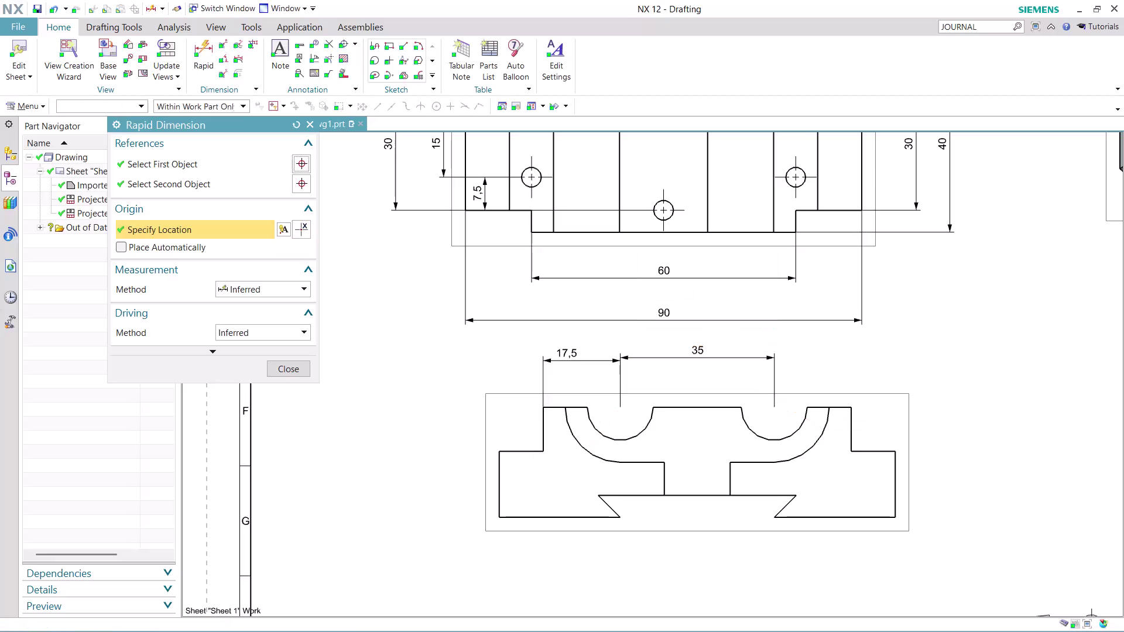
Dimension the front view's right-side width as 17,5, placed above the view.
click(775, 405)
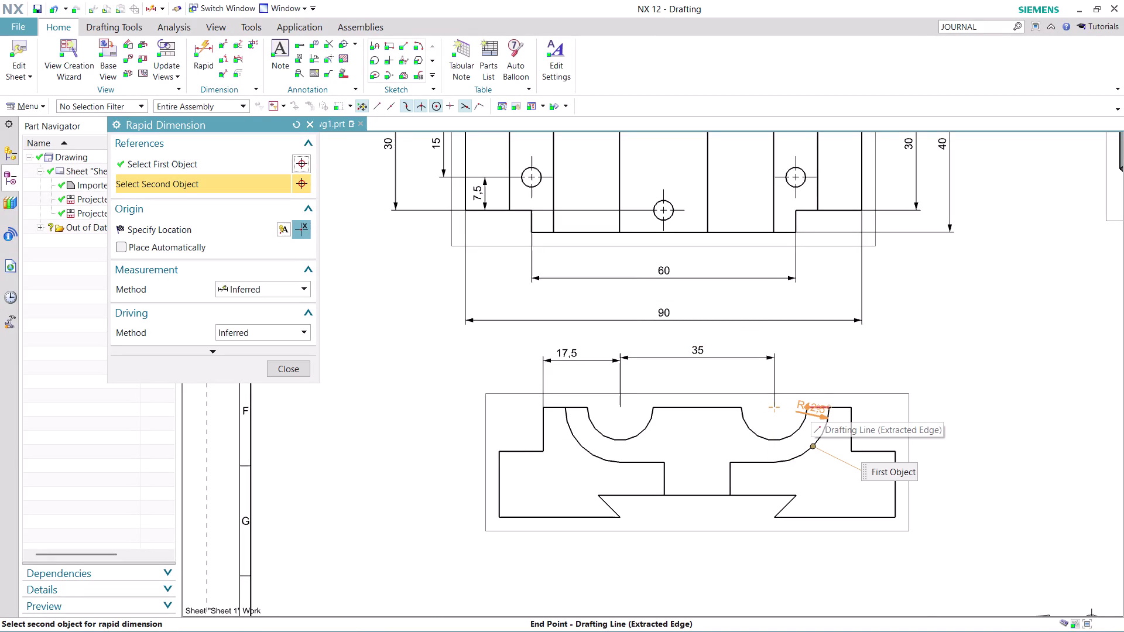
click(852, 406)
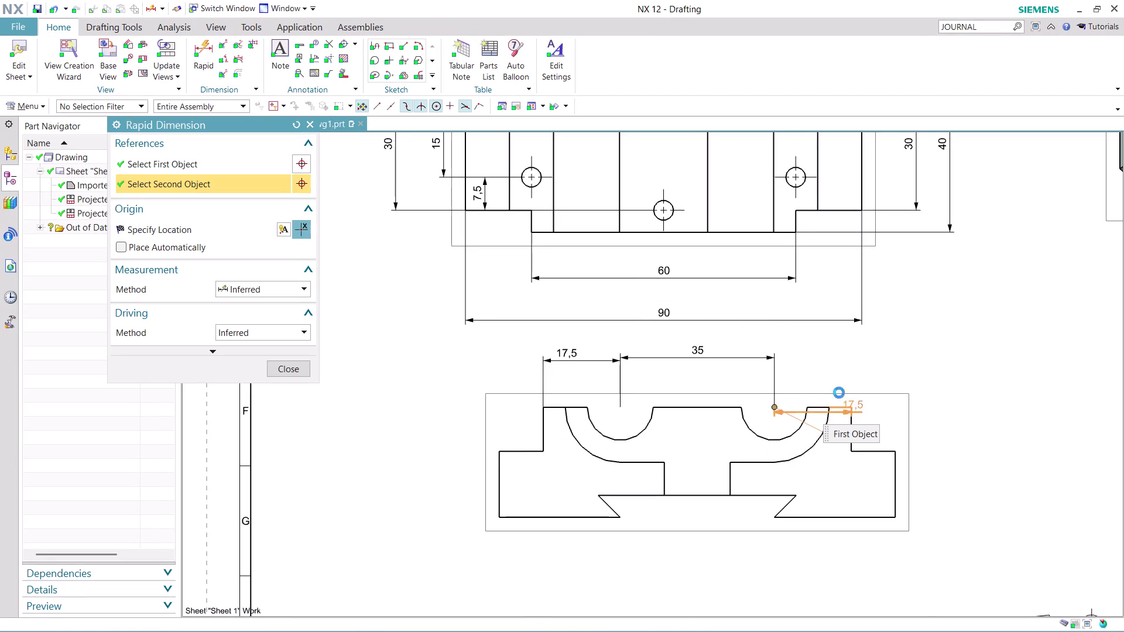
click(821, 362)
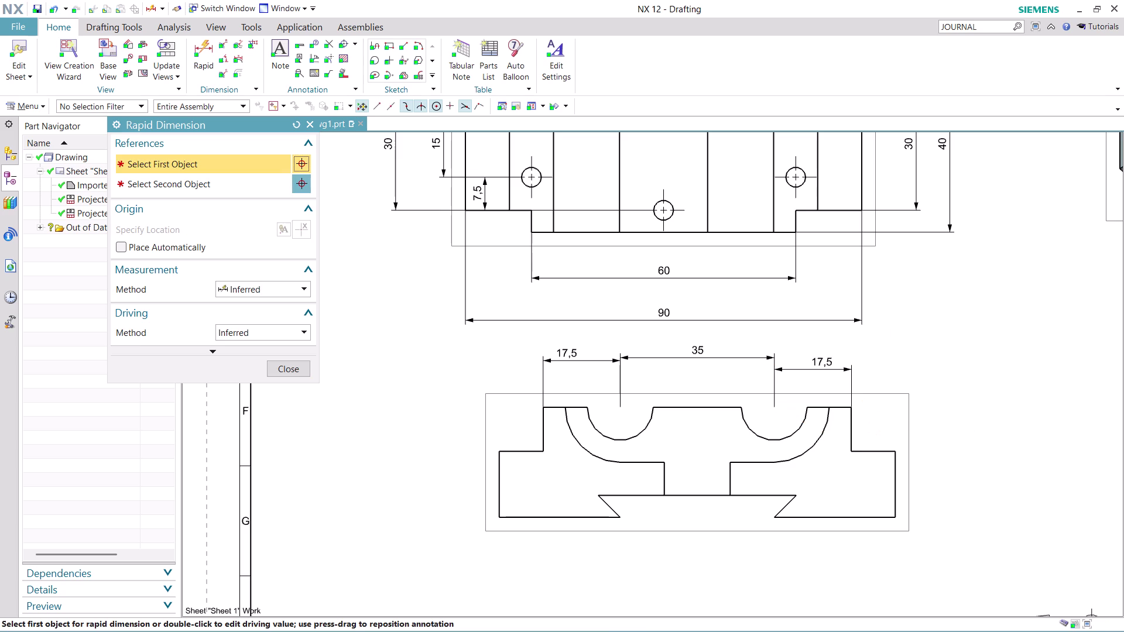
Zoom in and dimension the front view's left step height as 10.
scroll(up, 3)
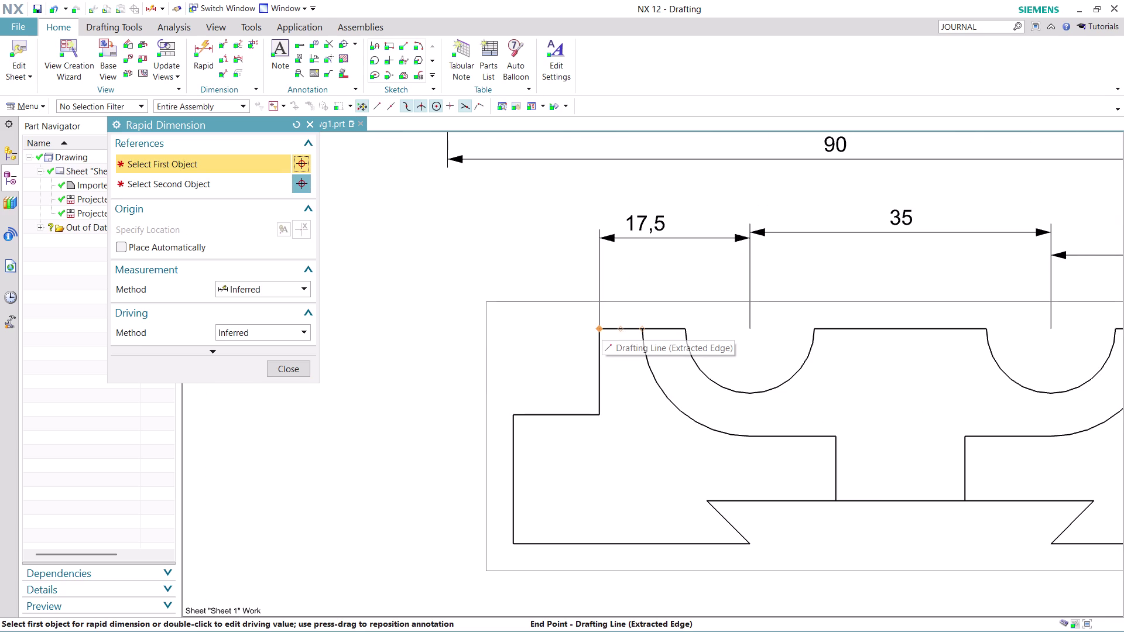
click(602, 329)
click(599, 414)
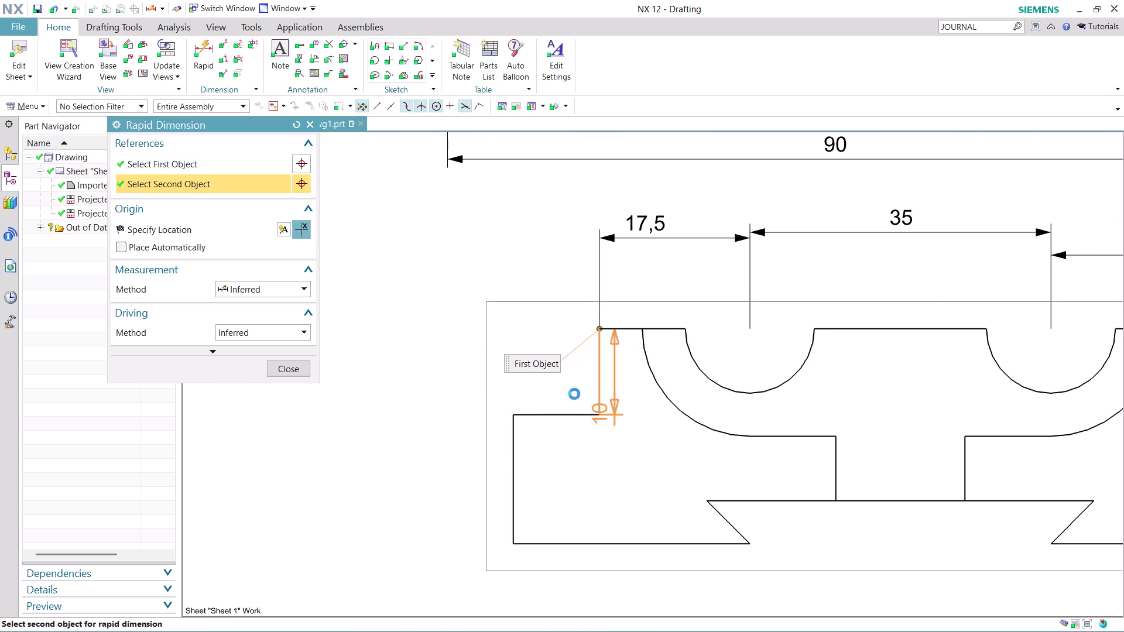
click(419, 370)
scroll(down, 3)
scroll(up, 3)
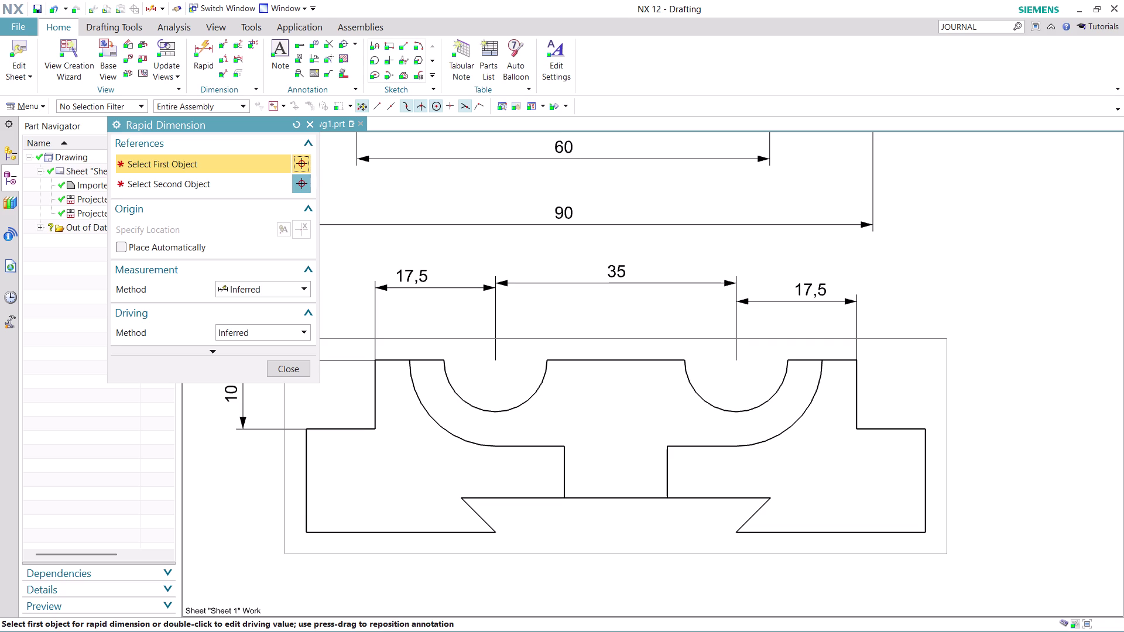
scroll(down, 3)
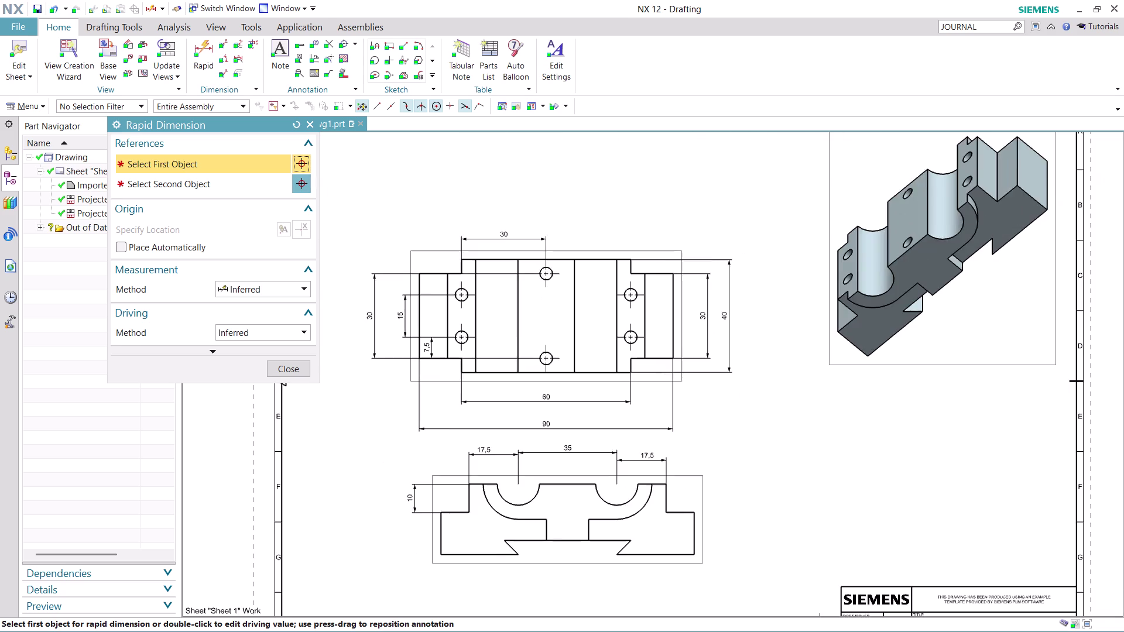
scroll(up, 3)
scroll(up, 3)
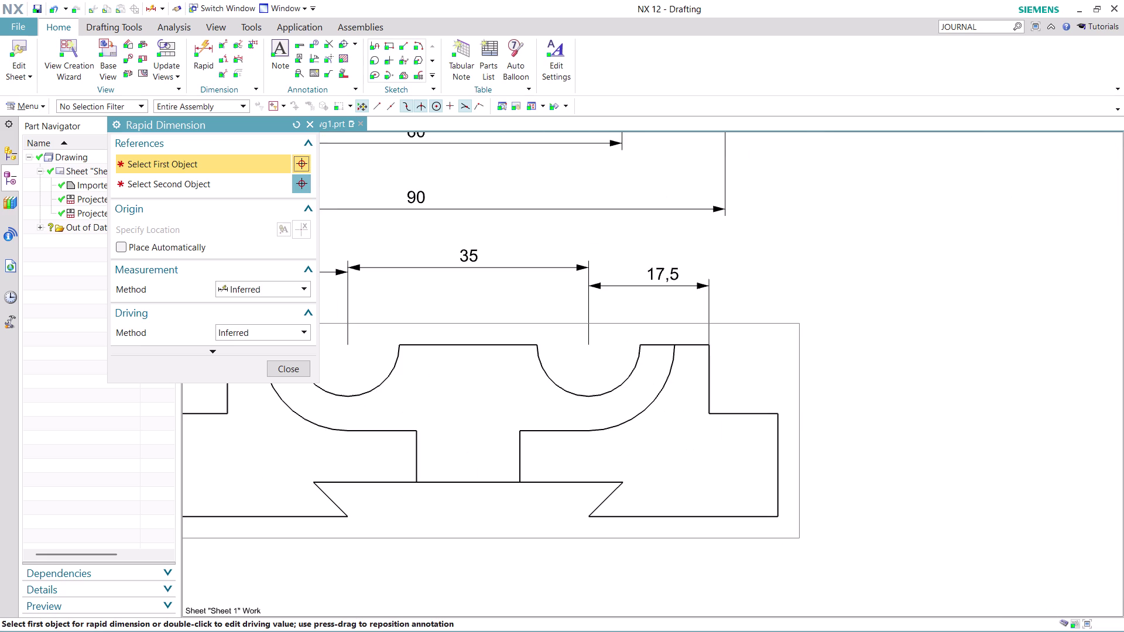
click(779, 410)
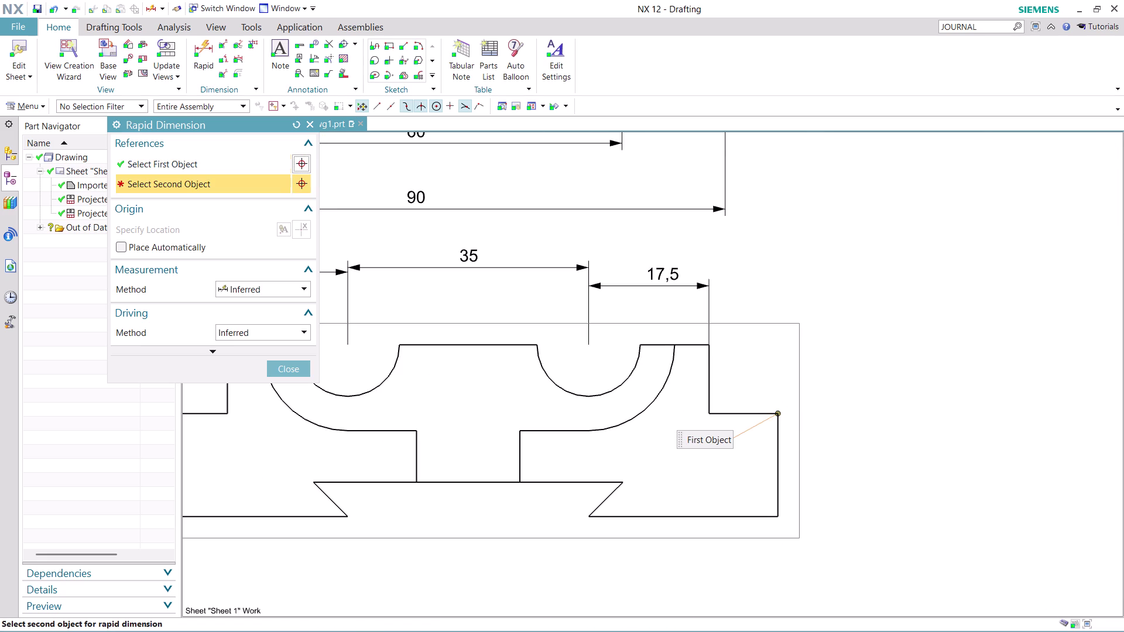
Dimension the front view's right step height as 15.
click(778, 517)
click(852, 455)
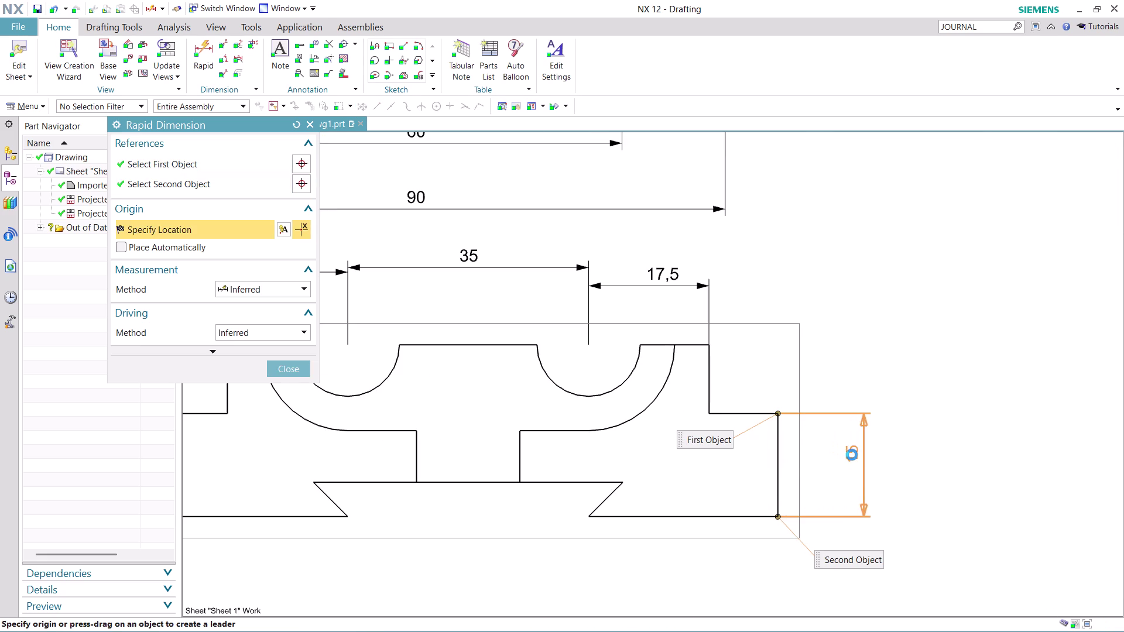
scroll(down, 3)
scroll(up, 3)
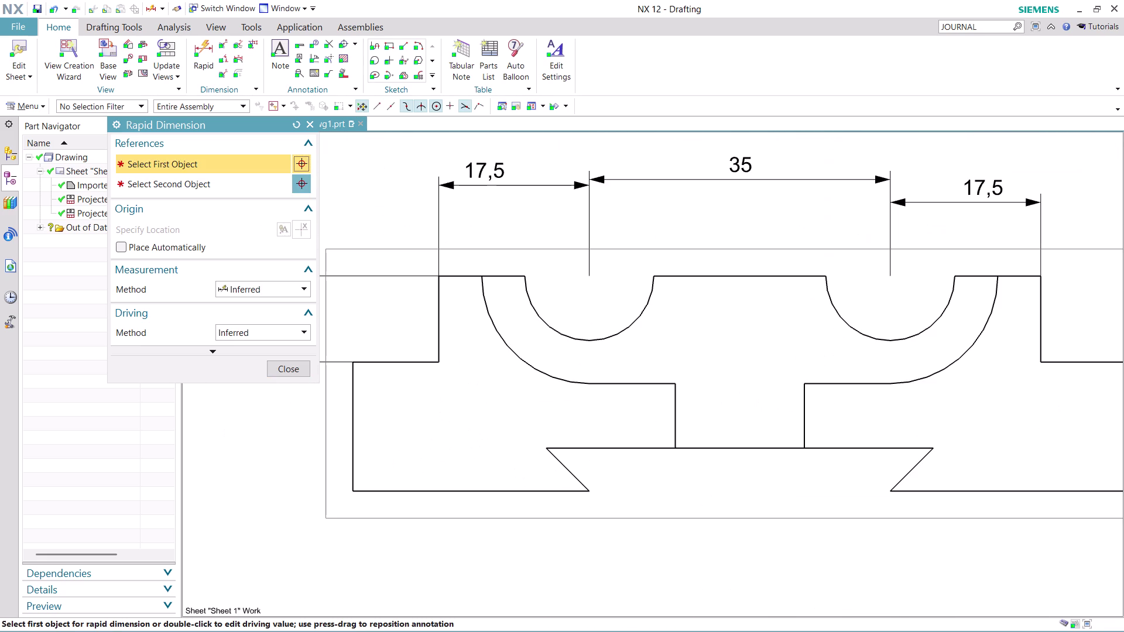
Add two 5 dovetail depth dimensions, one at left and one below, then zoom out.
click(547, 448)
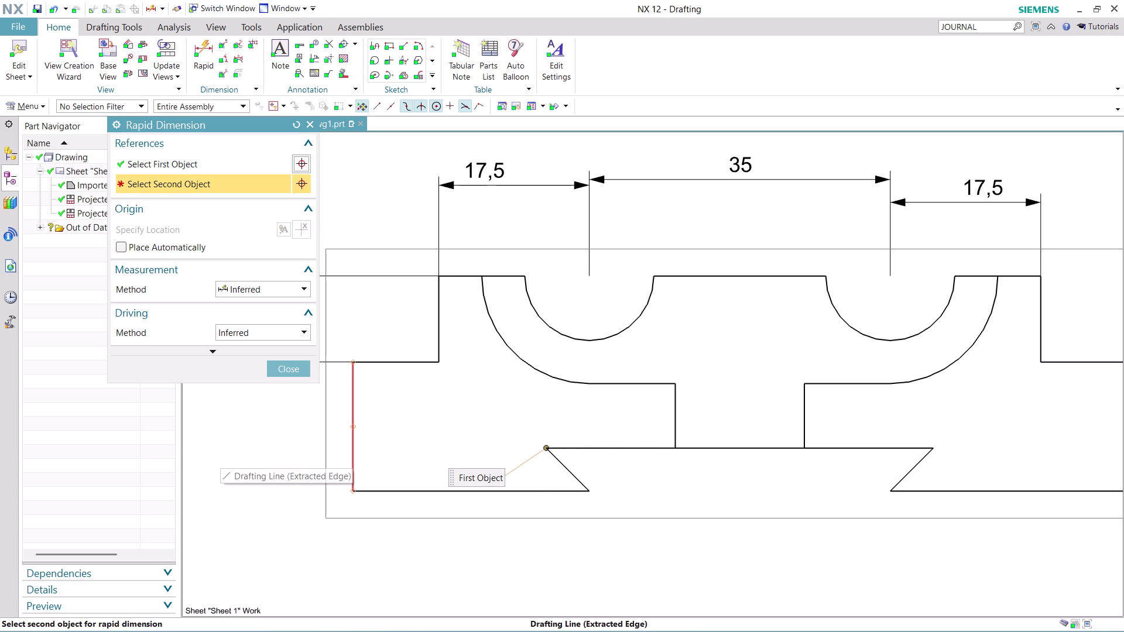
click(352, 488)
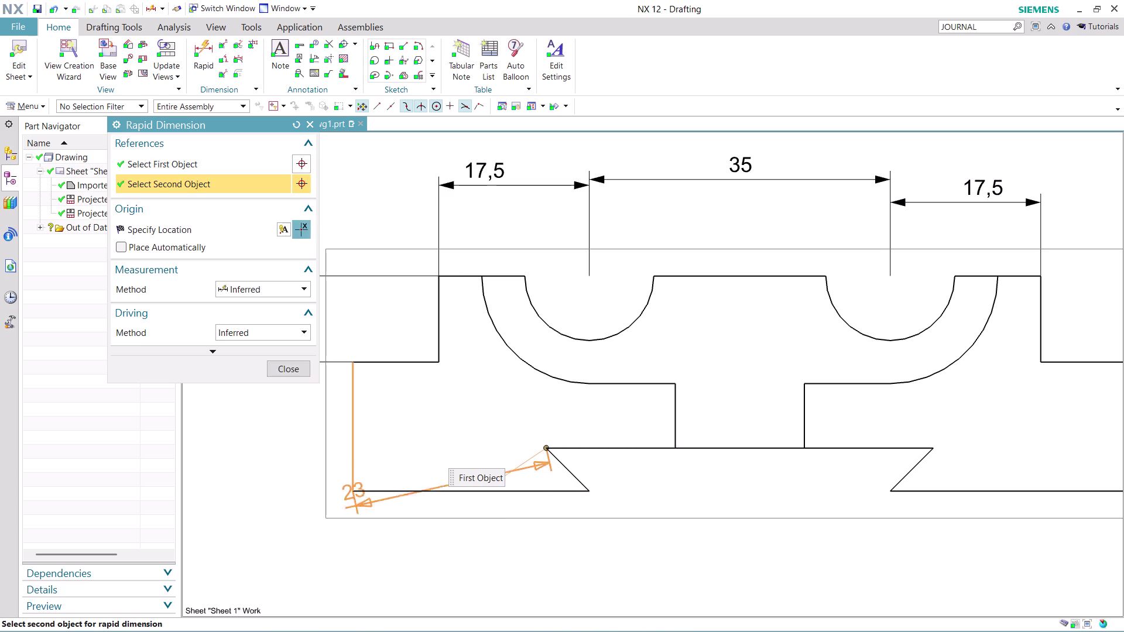
click(260, 474)
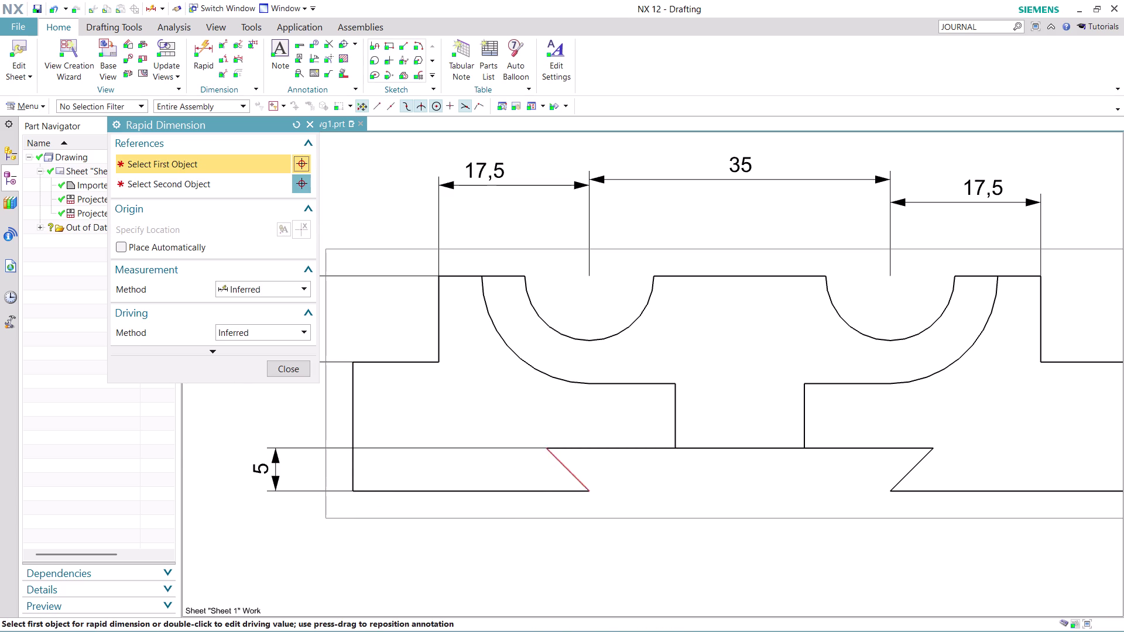
click(547, 450)
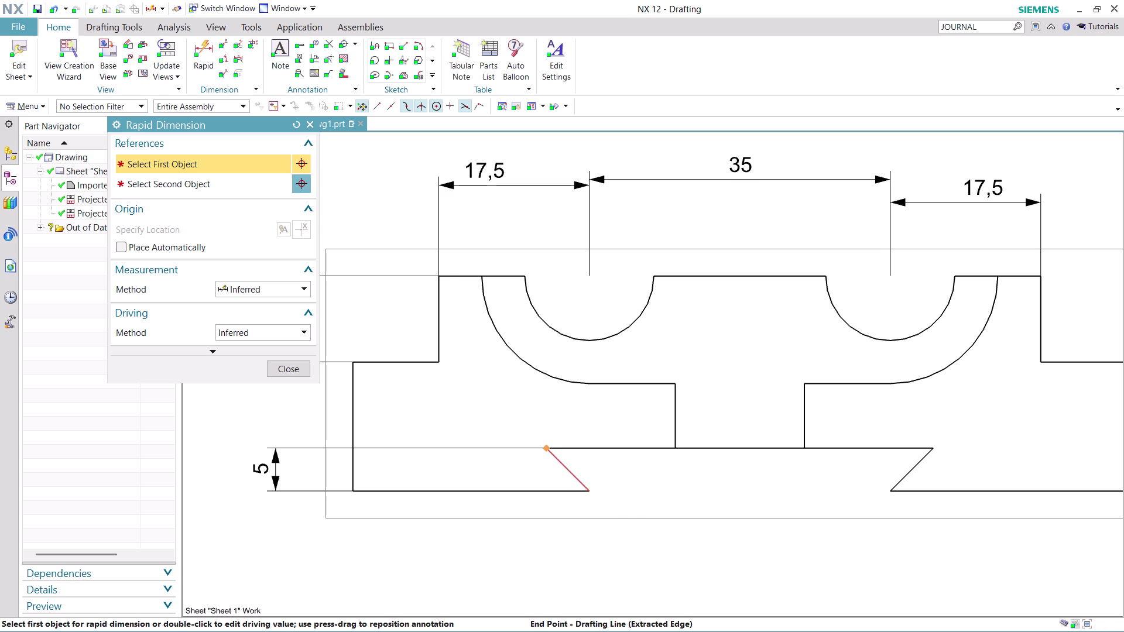
click(622, 465)
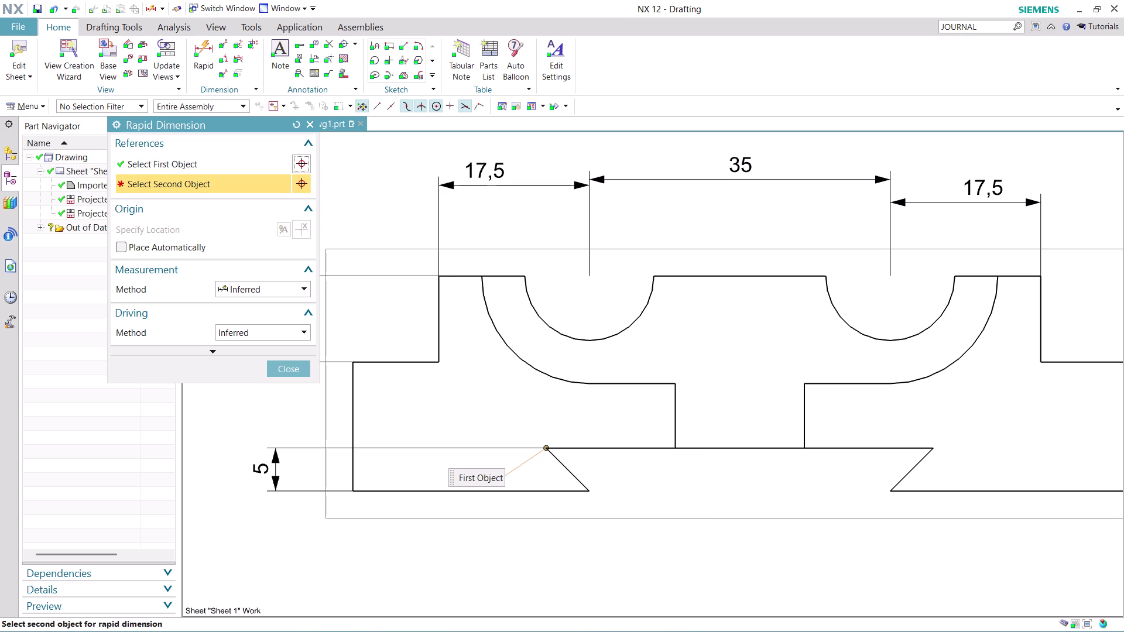
click(592, 494)
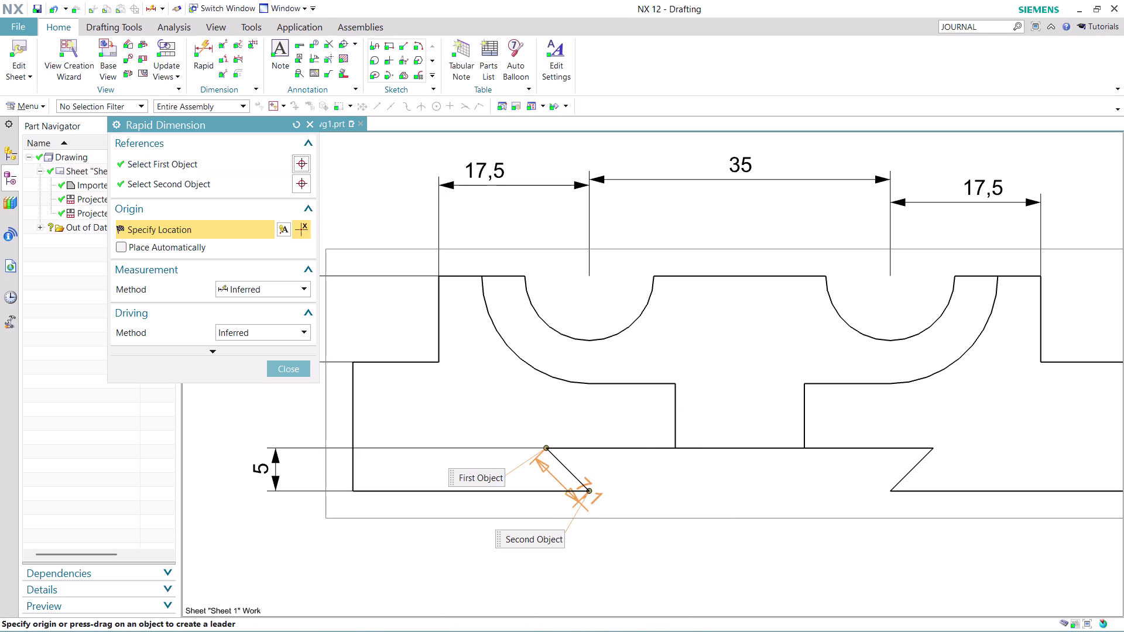
click(619, 563)
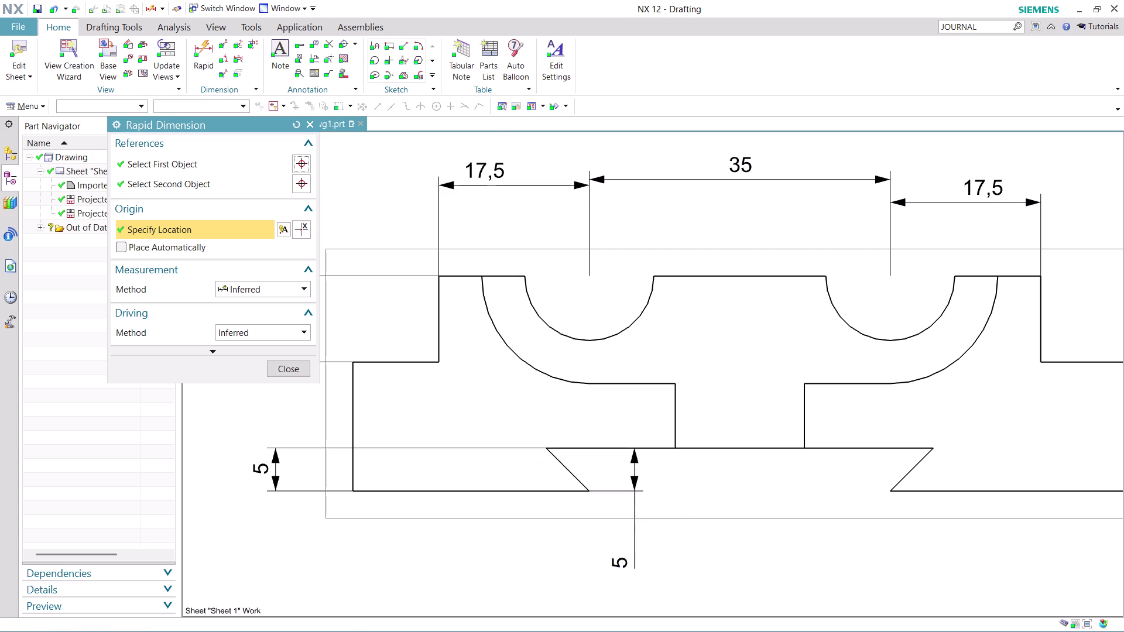
scroll(down, 3)
scroll(down, 3)
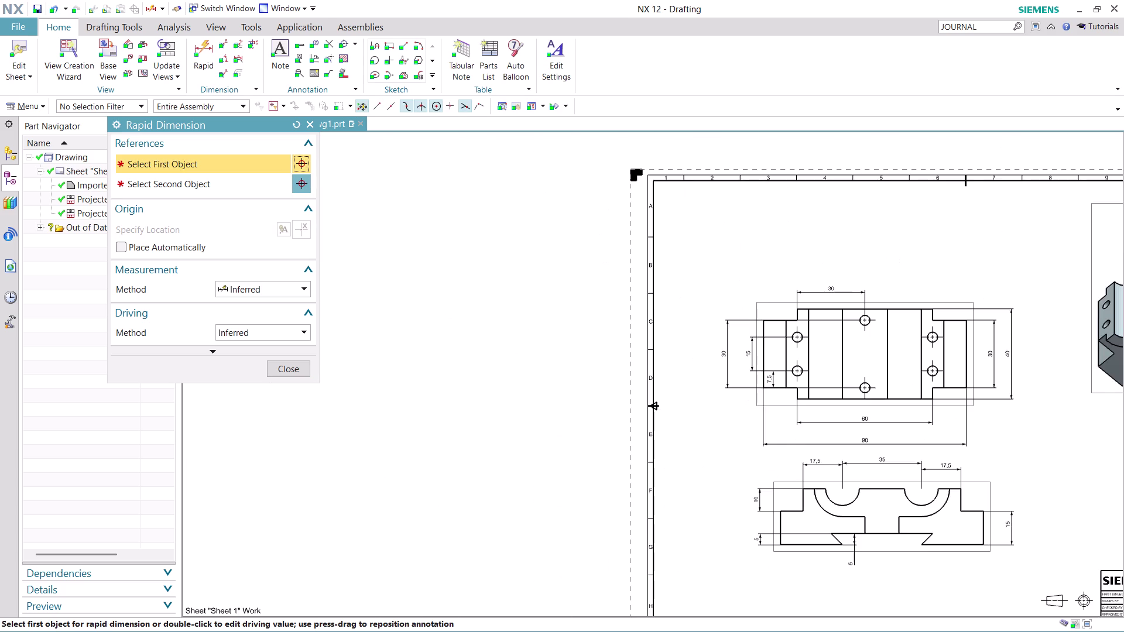
scroll(up, 3)
Close Rapid Dimension and move the front view further below the top view.
click(295, 369)
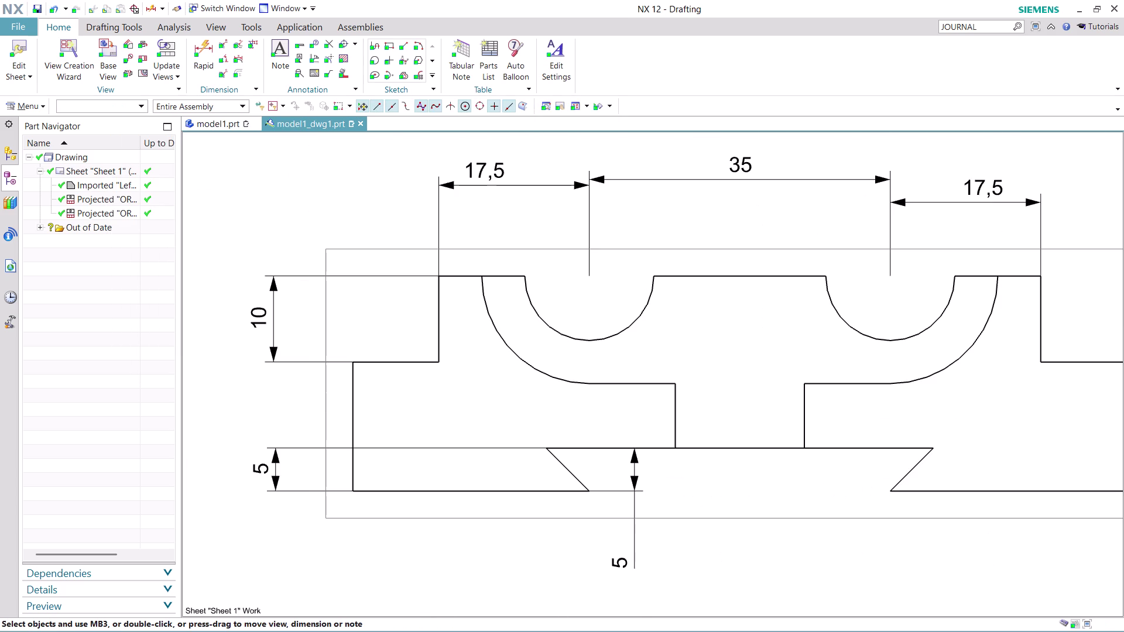
scroll(down, 3)
scroll(up, 3)
scroll(down, 3)
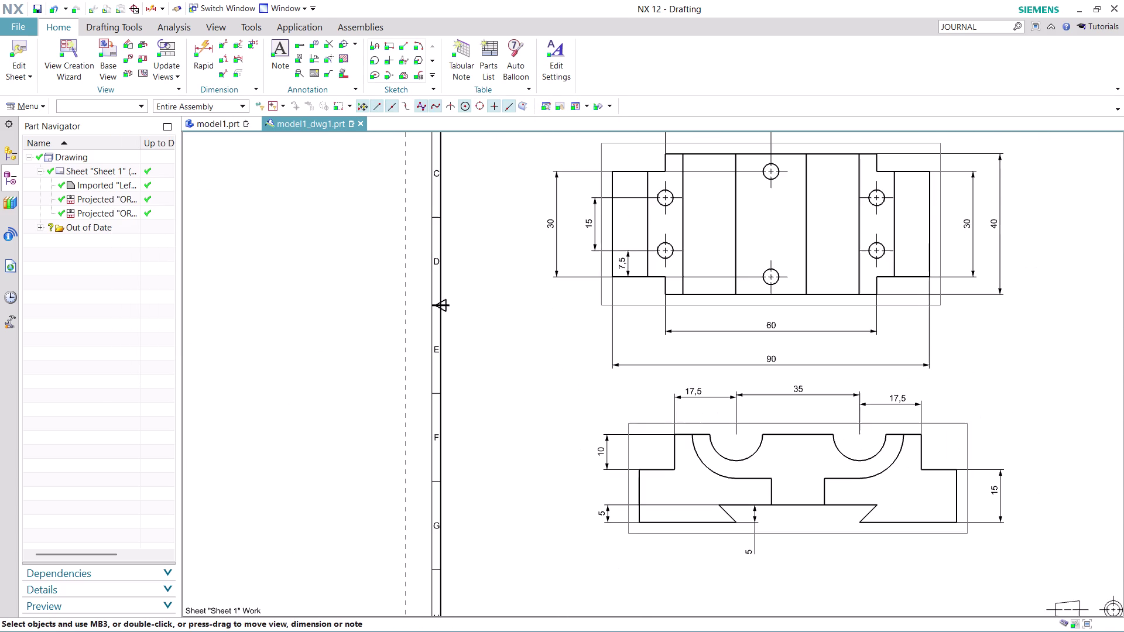
drag(811, 535, 791, 554)
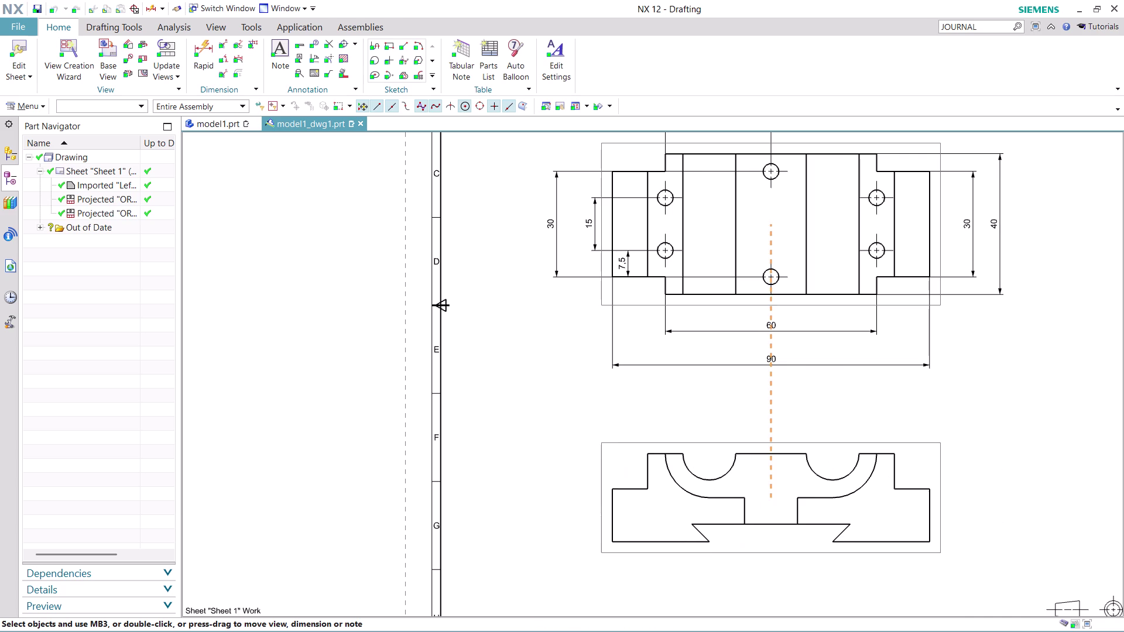
drag(791, 554, 791, 556)
Zoom in on the front view and start a radial dimension.
scroll(up, 3)
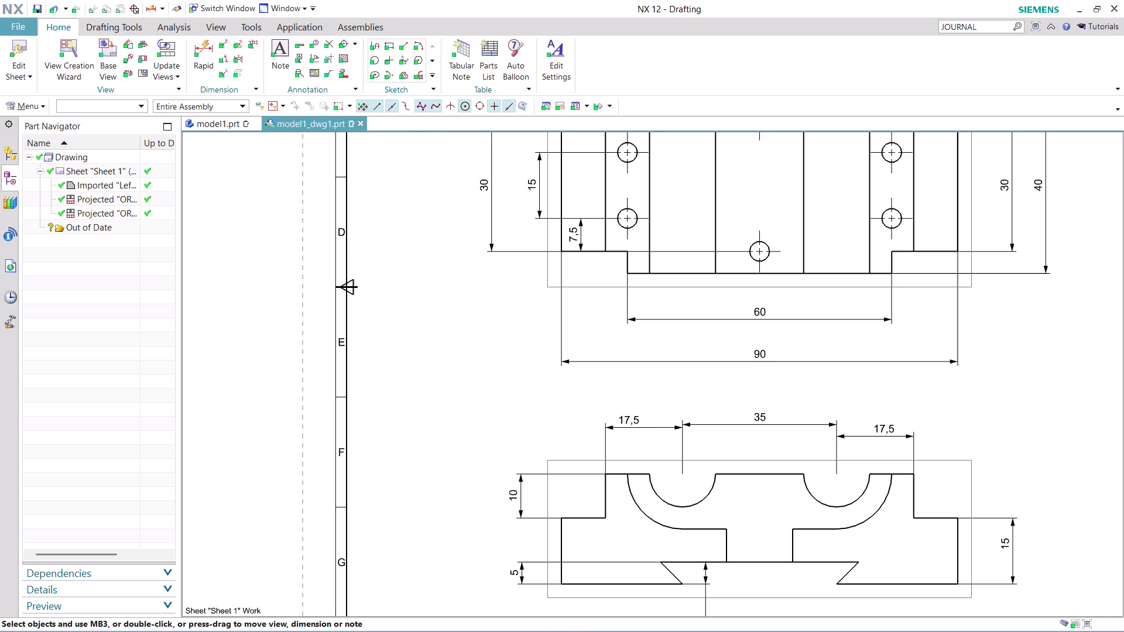
scroll(down, 3)
scroll(down, 3)
scroll(up, 3)
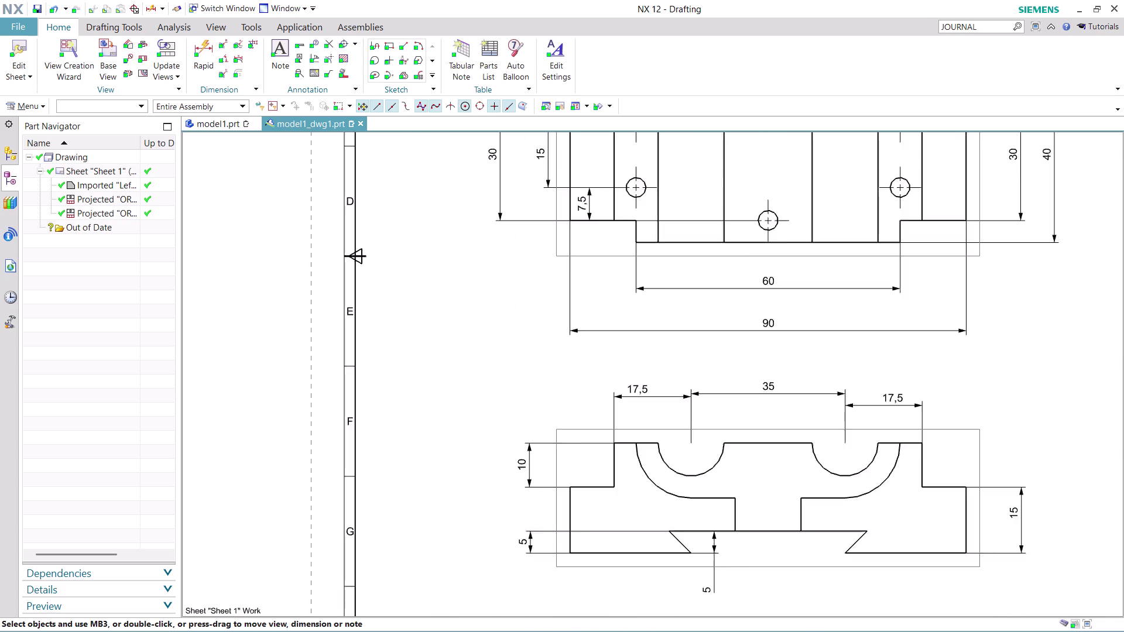
scroll(up, 3)
scroll(up, 3)
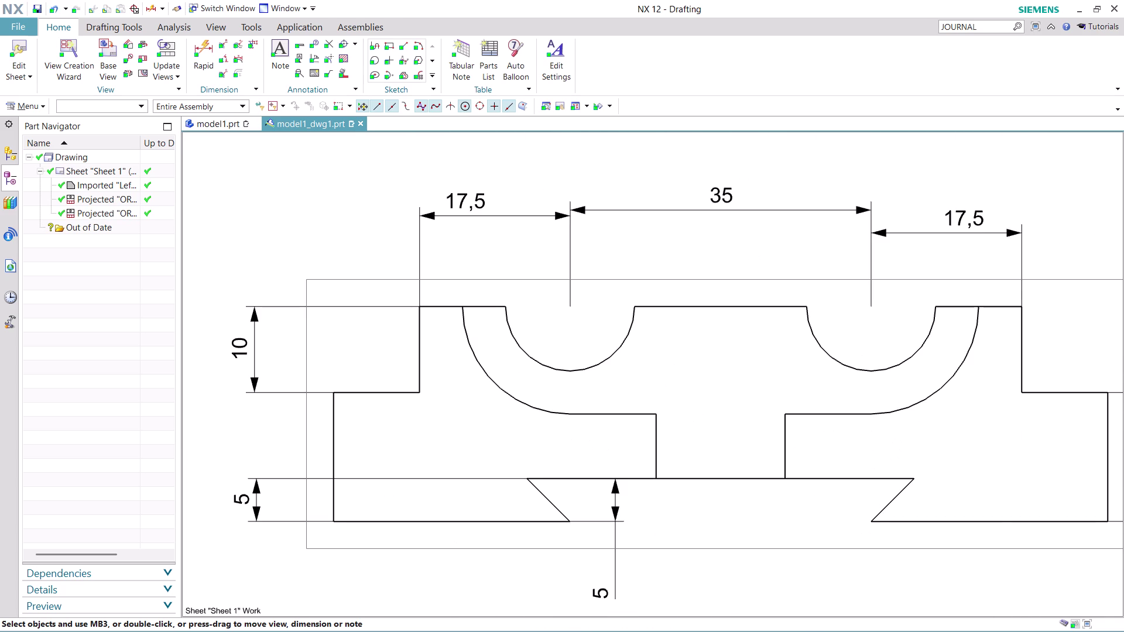
click(226, 48)
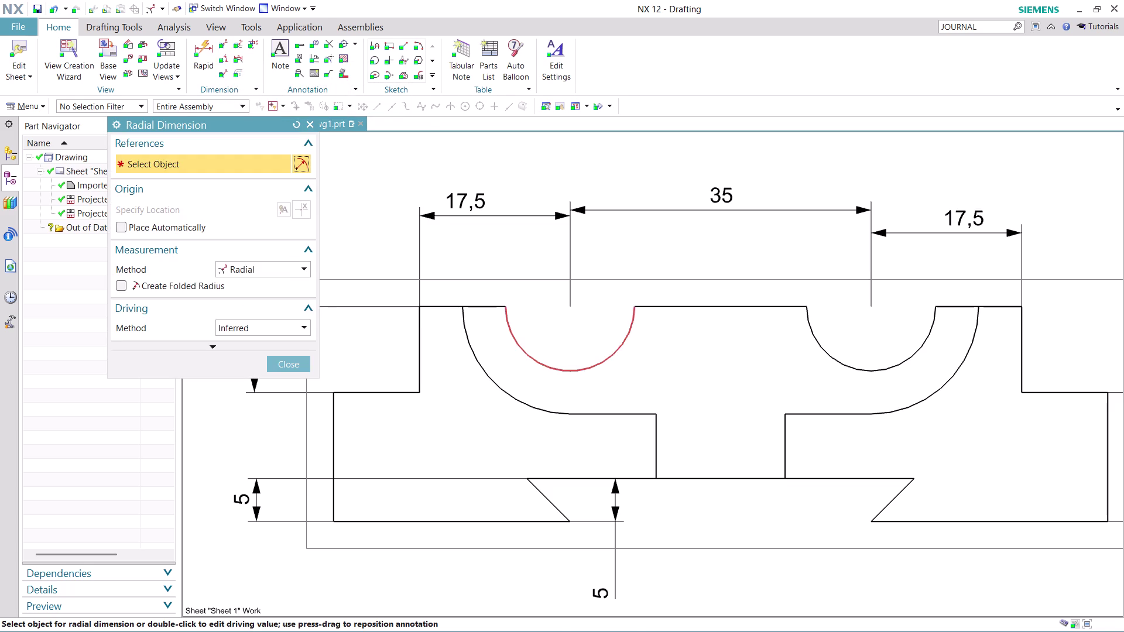
Dimension the front view's larger right arc with an R12,5 radius and close the dialog.
click(563, 370)
click(456, 426)
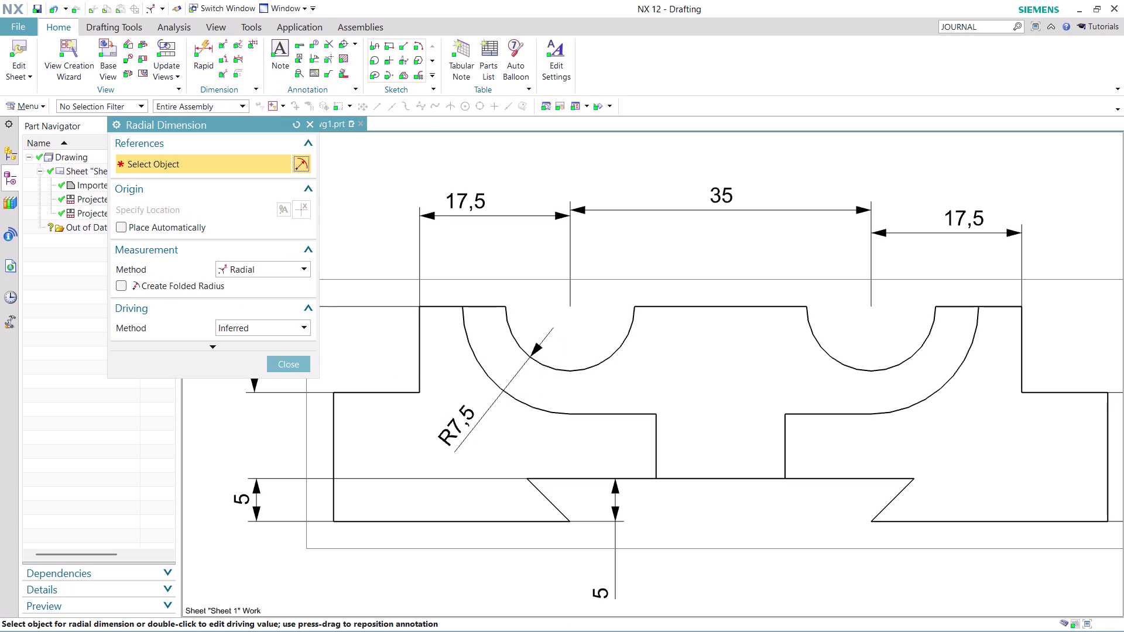
click(948, 386)
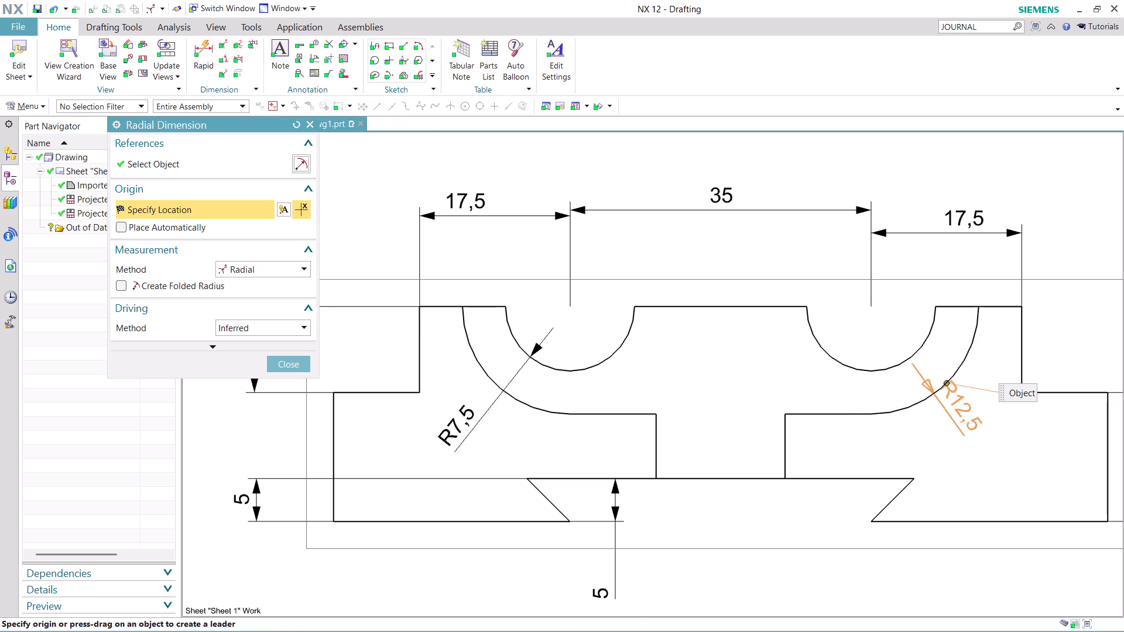
click(1012, 433)
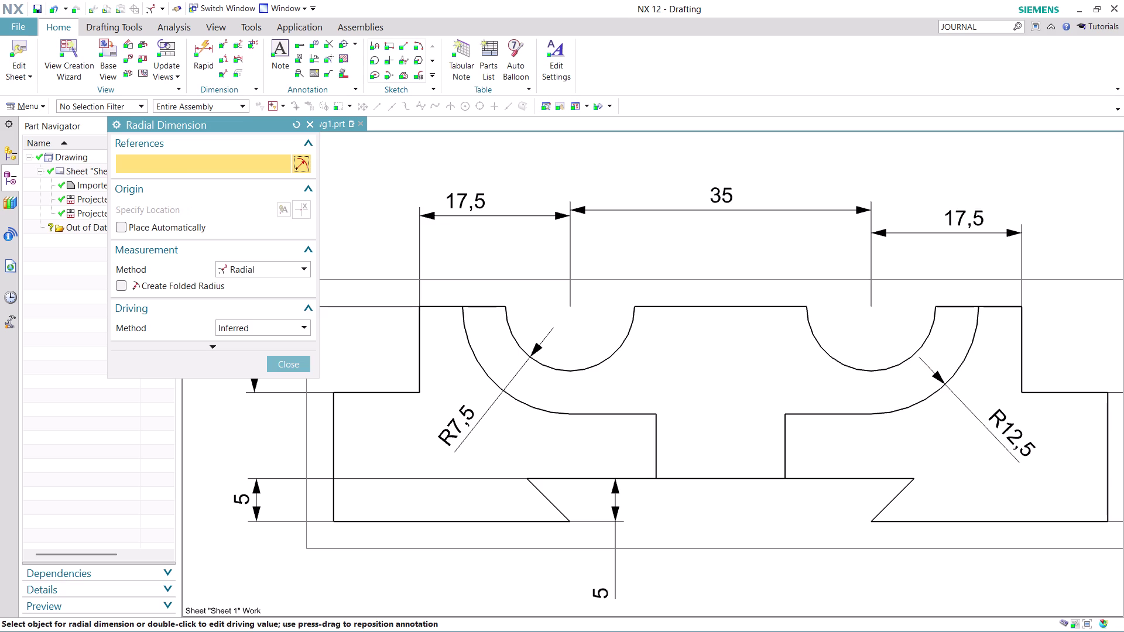
scroll(down, 3)
scroll(up, 3)
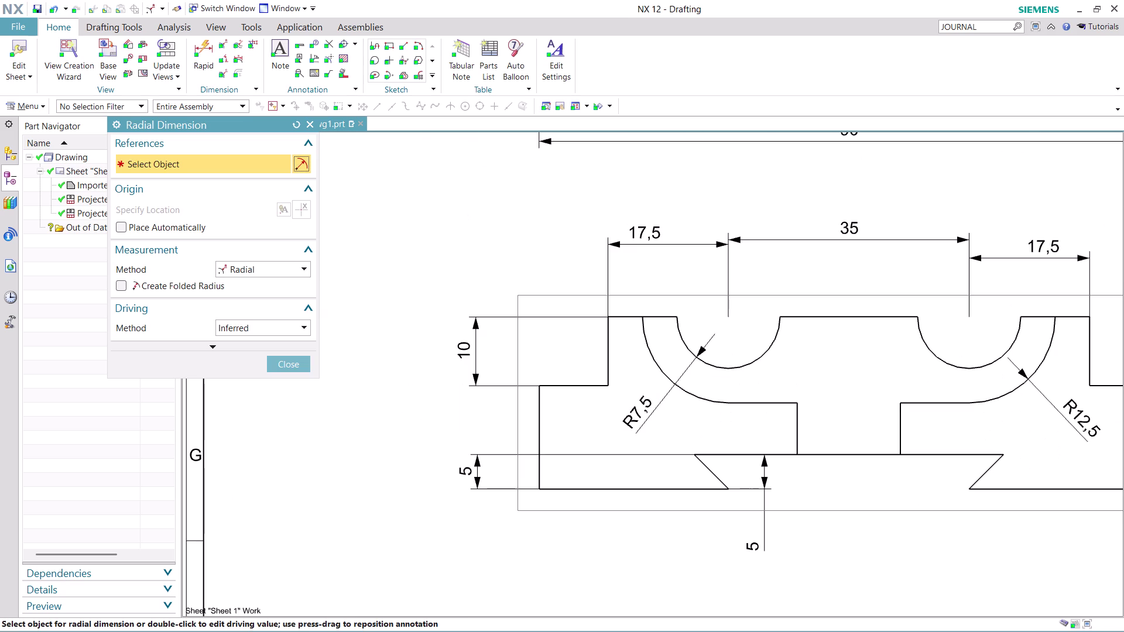
click(288, 360)
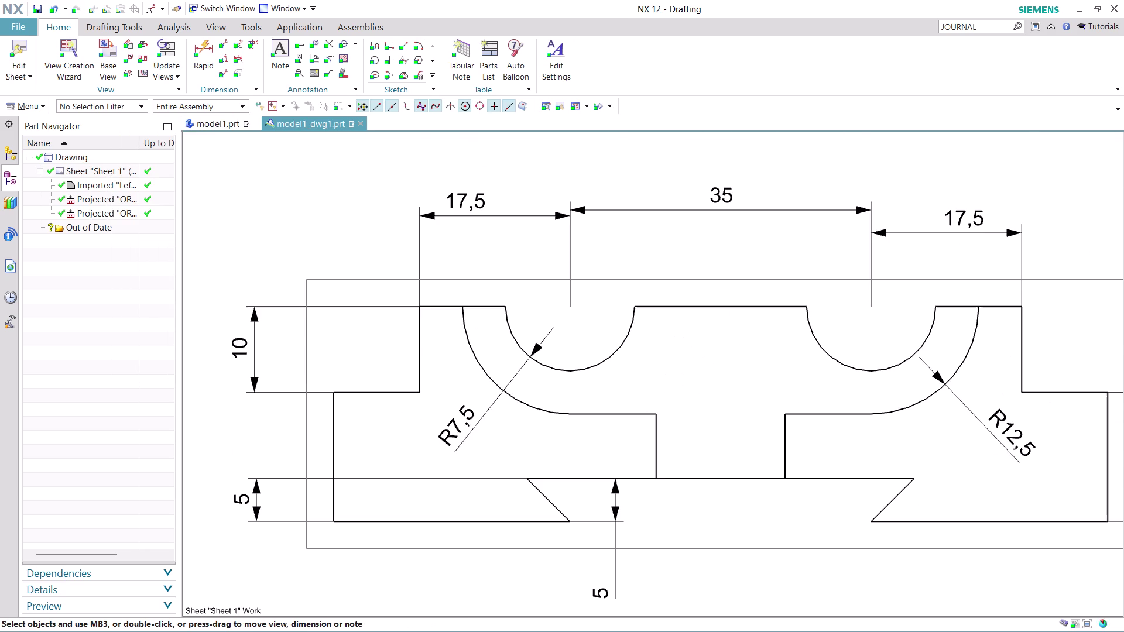
Adjust the zoom and start Rapid Dimension for linear dimensions.
scroll(down, 3)
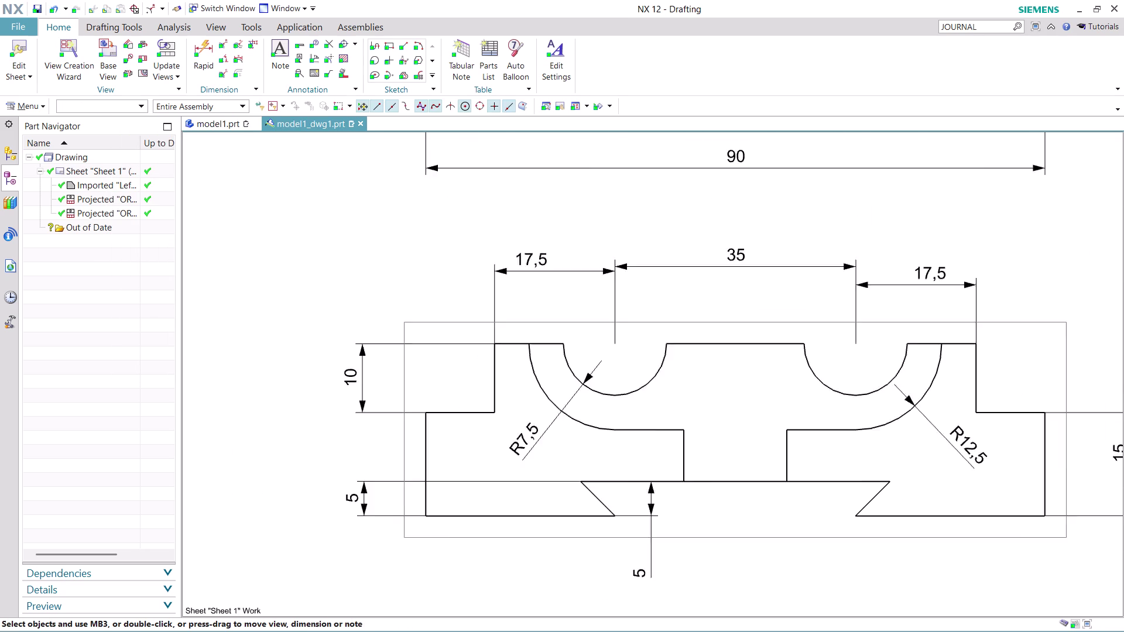
scroll(down, 3)
scroll(up, 3)
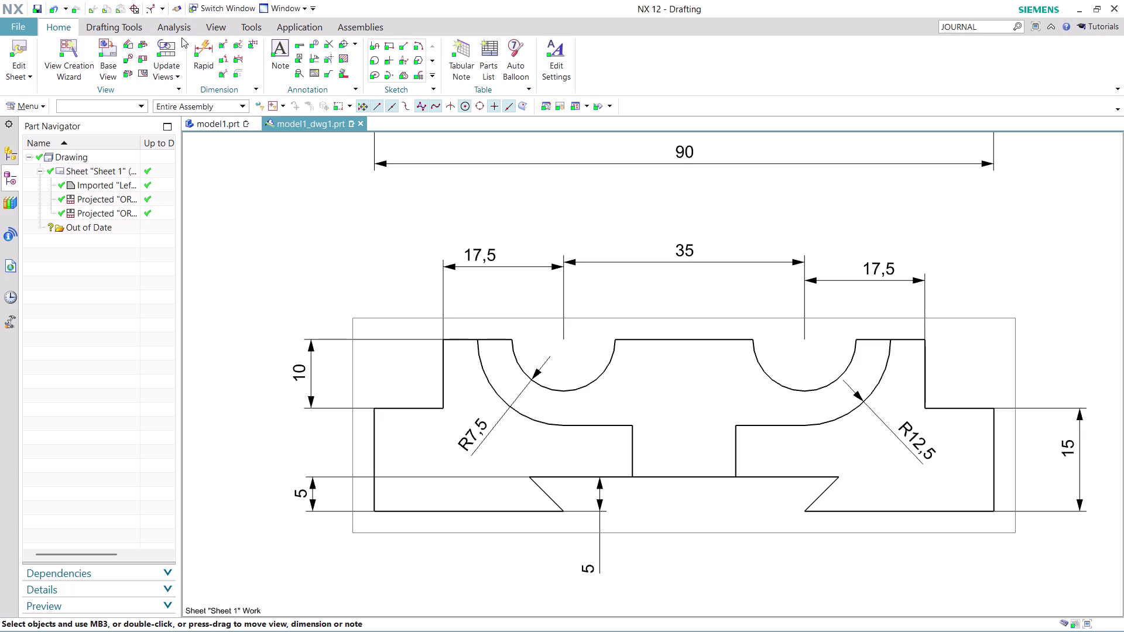
click(193, 44)
Add a 45 dimension between the two notch top corners, below the view.
scroll(up, 3)
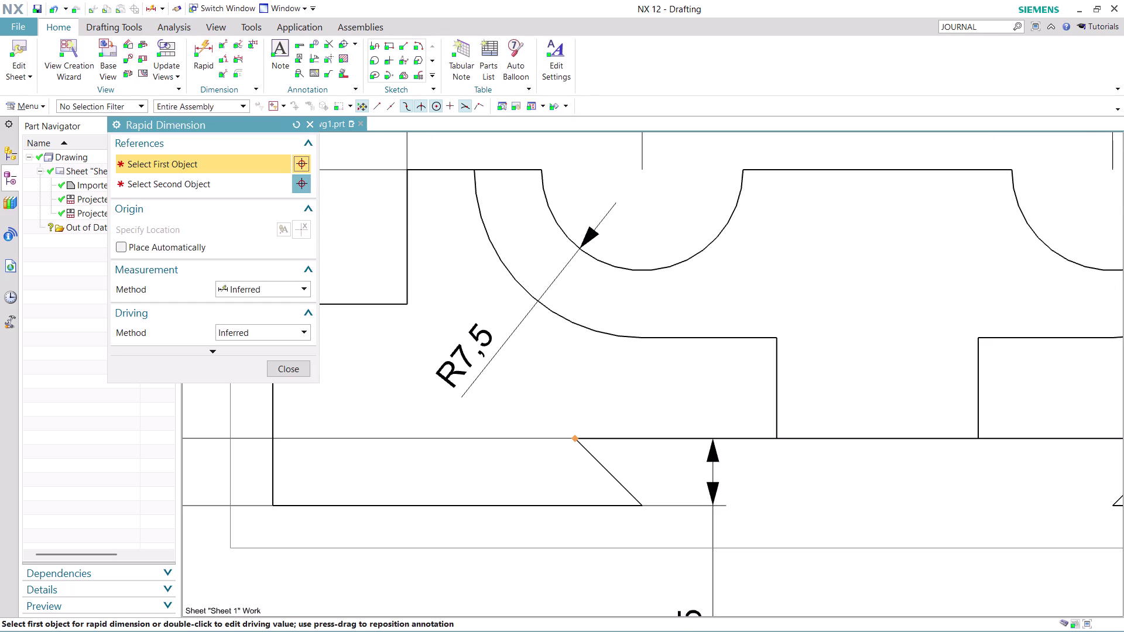
click(575, 437)
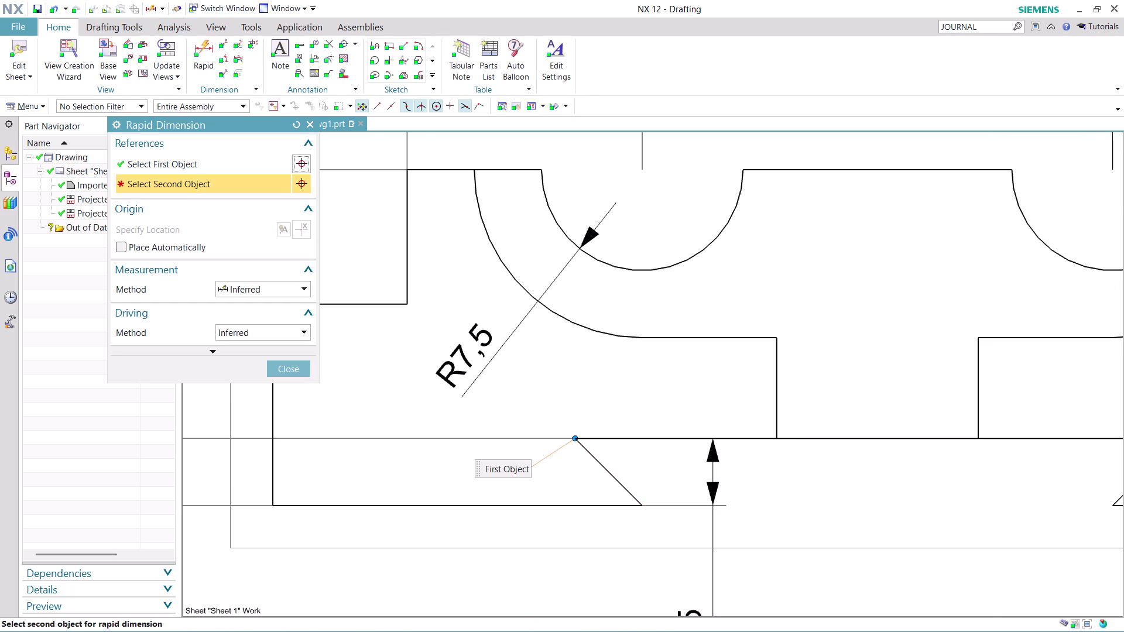
scroll(down, 3)
scroll(up, 3)
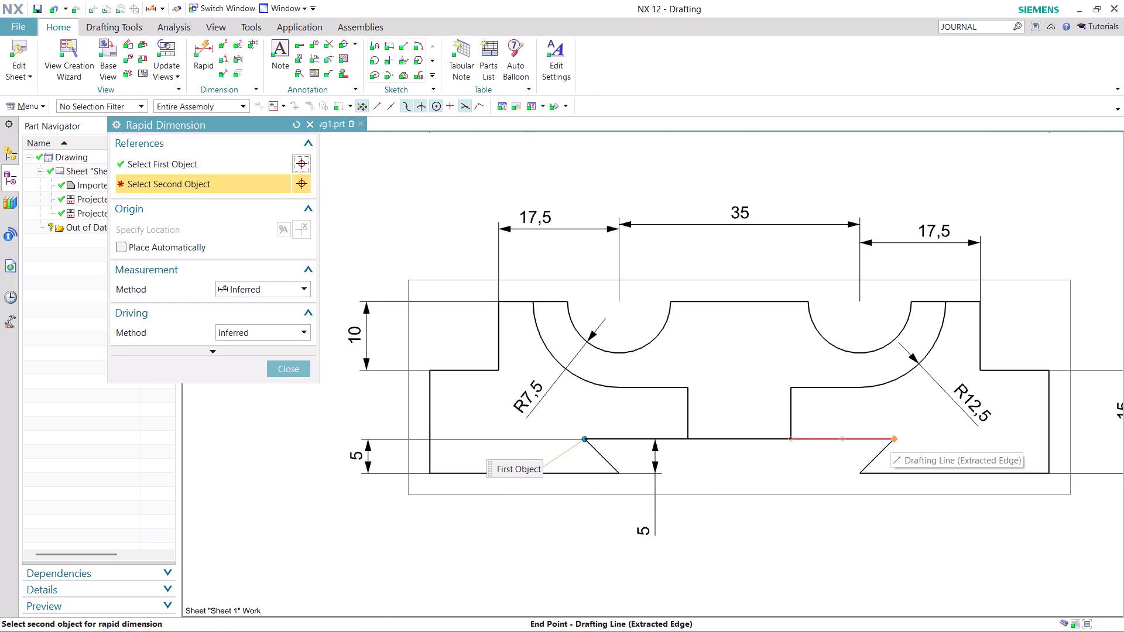
click(895, 441)
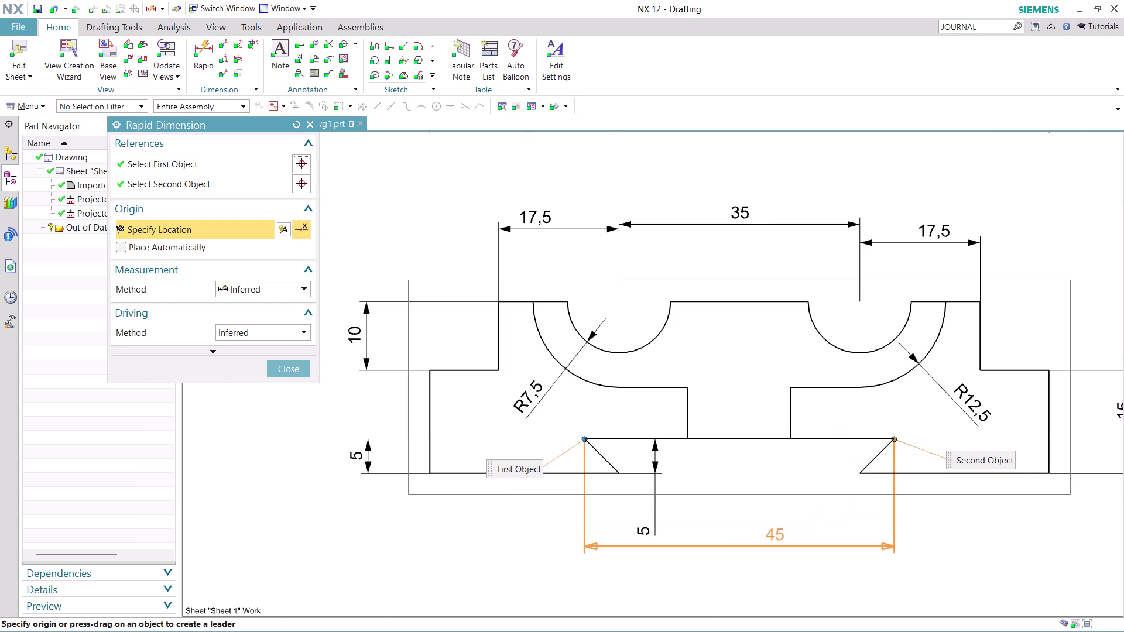
click(729, 544)
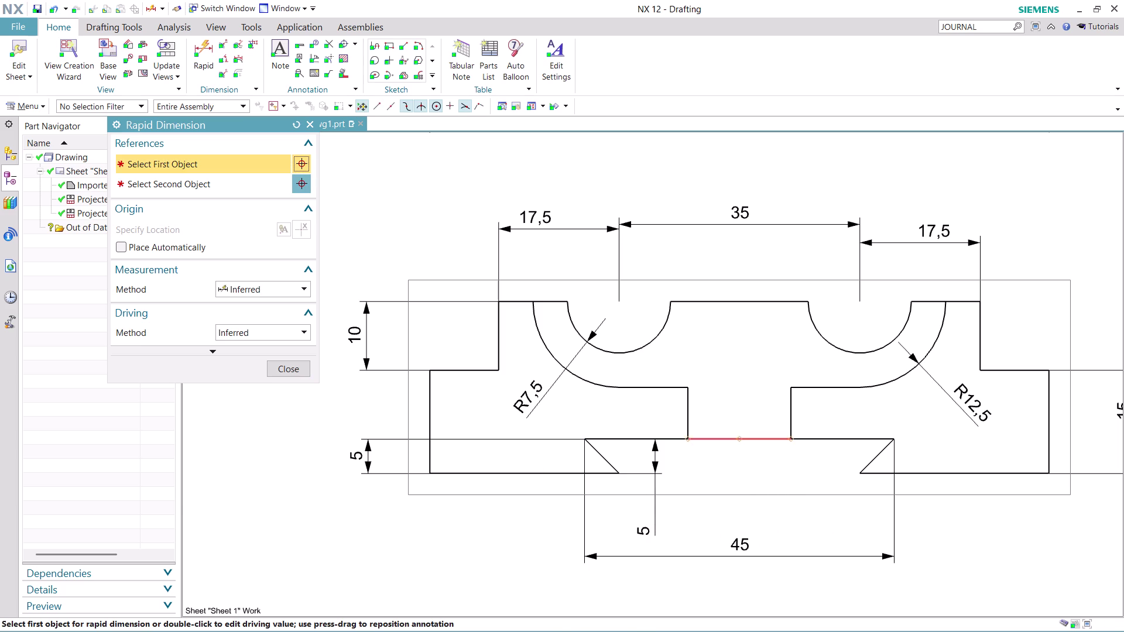
Add a 15 dimension between the dovetail slots' inner edges.
scroll(up, 3)
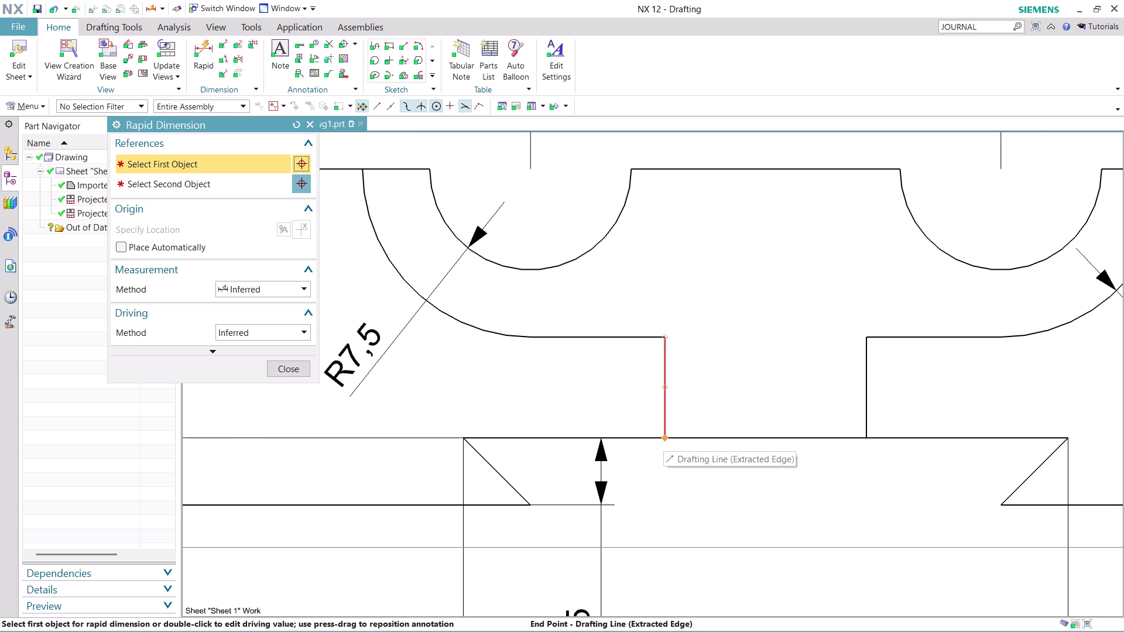
click(665, 437)
click(866, 439)
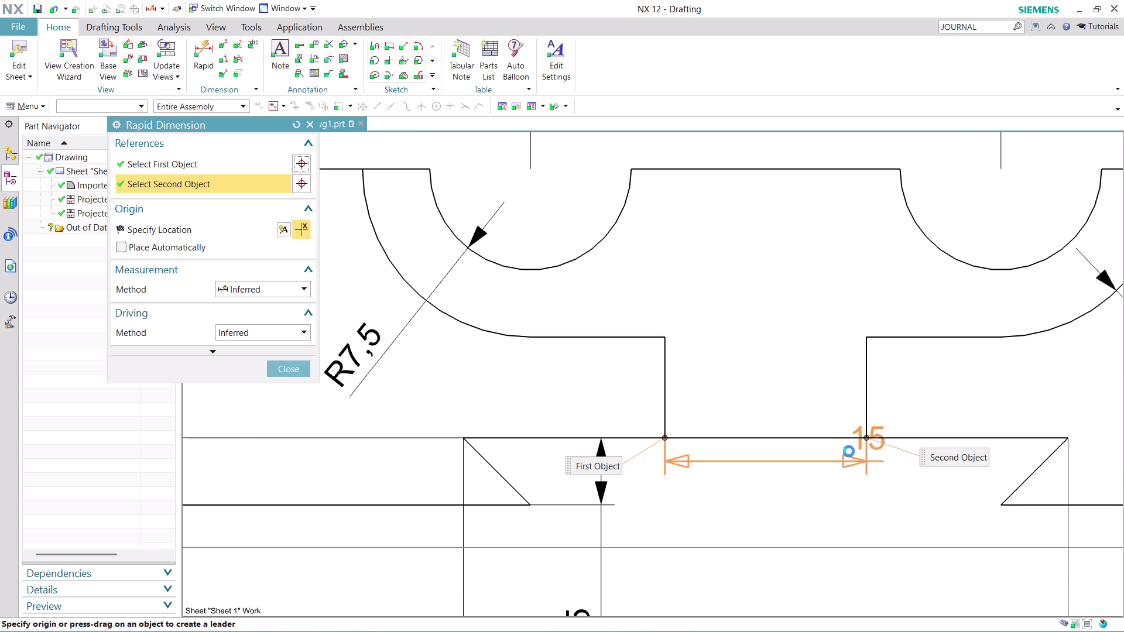
click(779, 478)
scroll(down, 3)
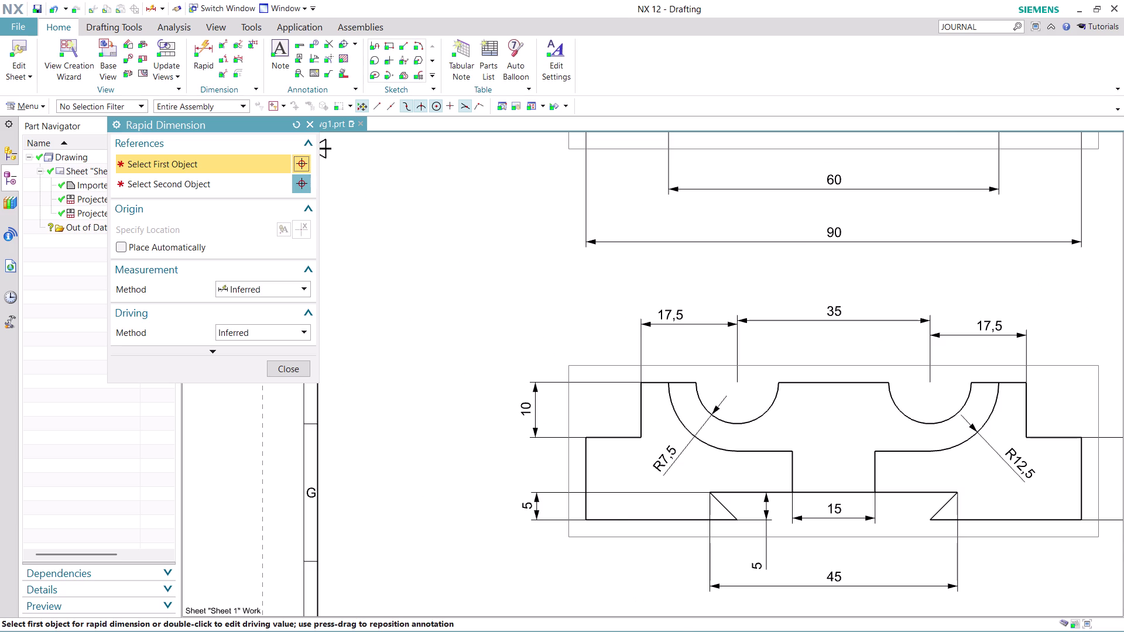
scroll(up, 3)
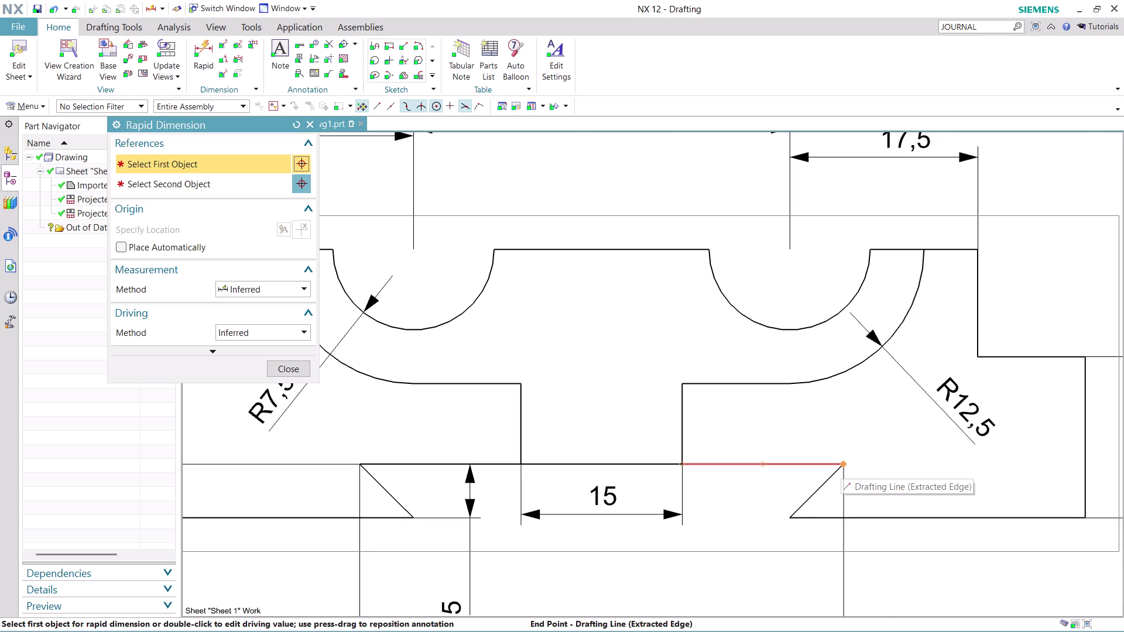
Add a 22,5 dimension at the bottom right, choosing endpoints with QuickPick.
click(844, 465)
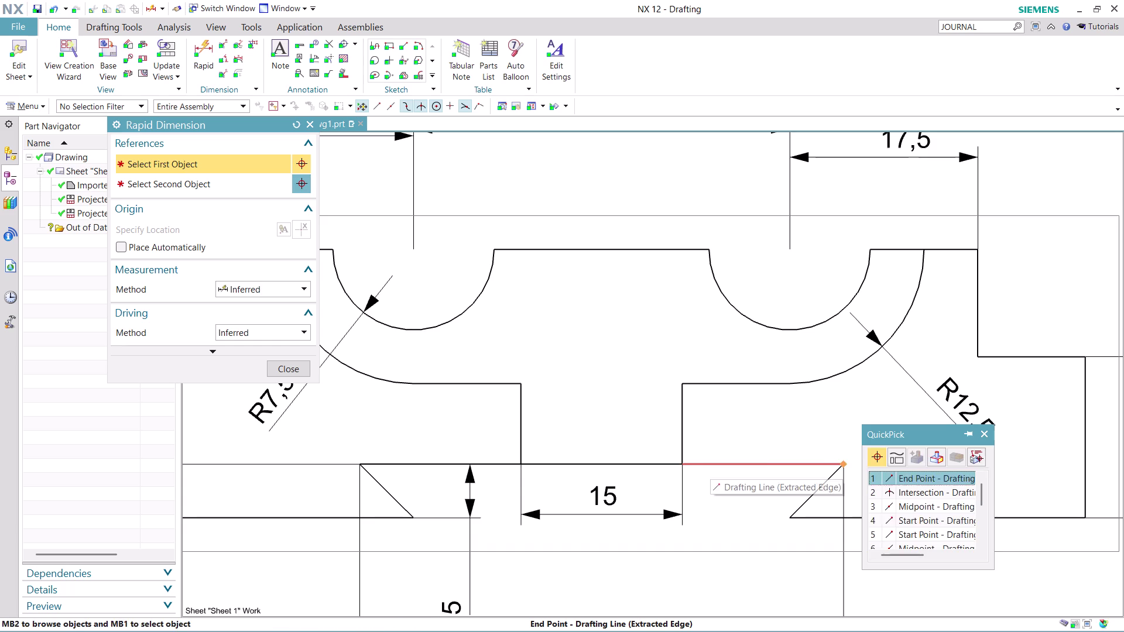
click(923, 475)
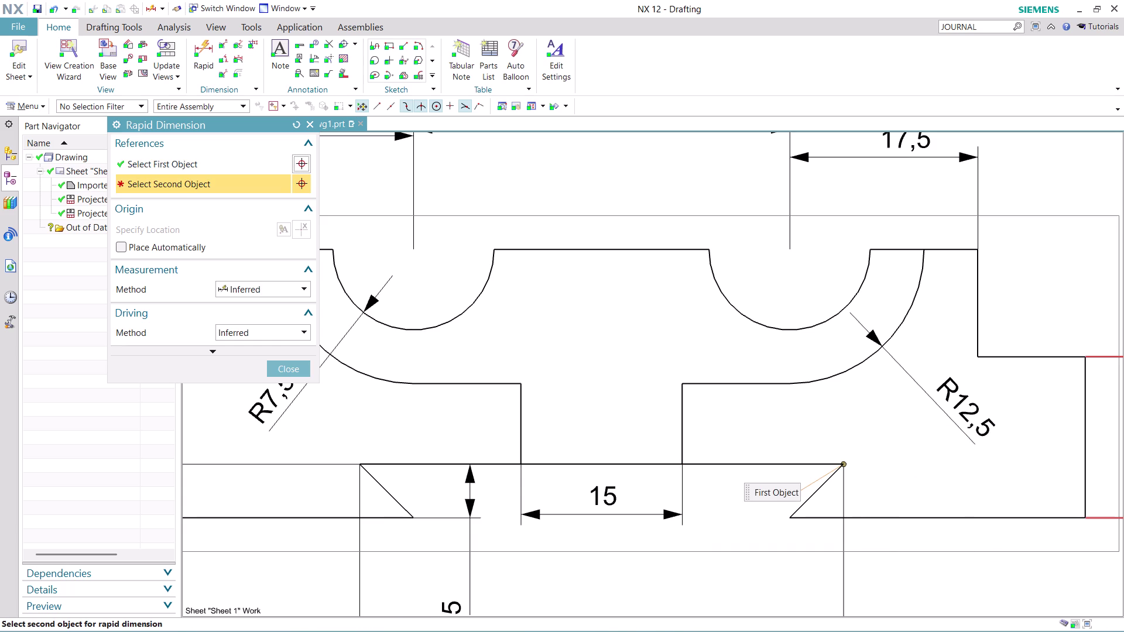
click(1089, 518)
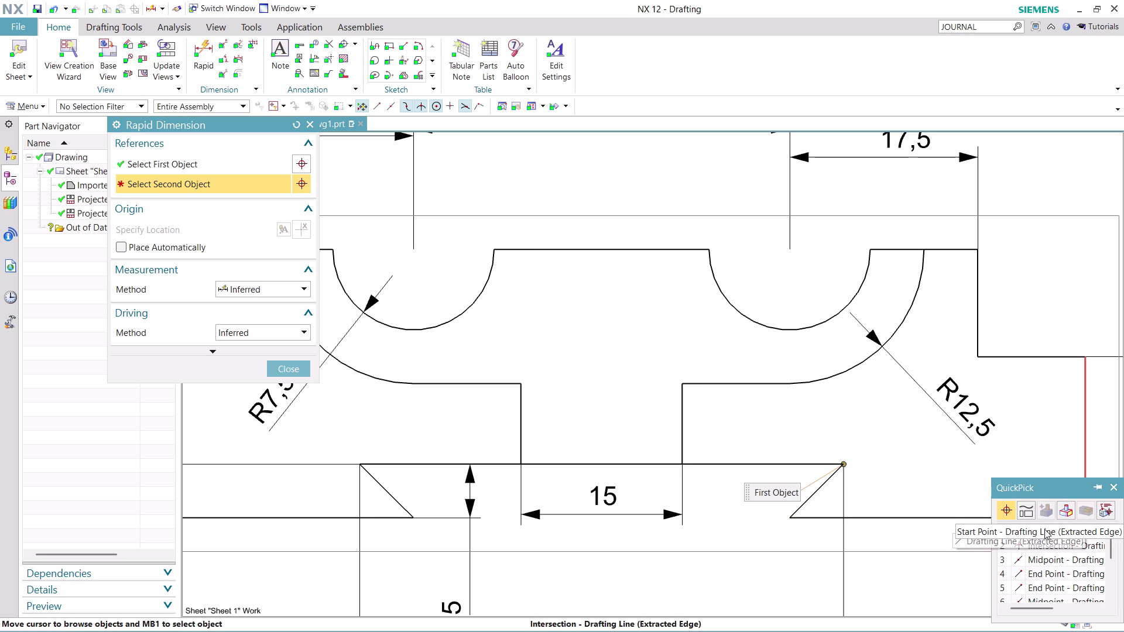
scroll(up, 3)
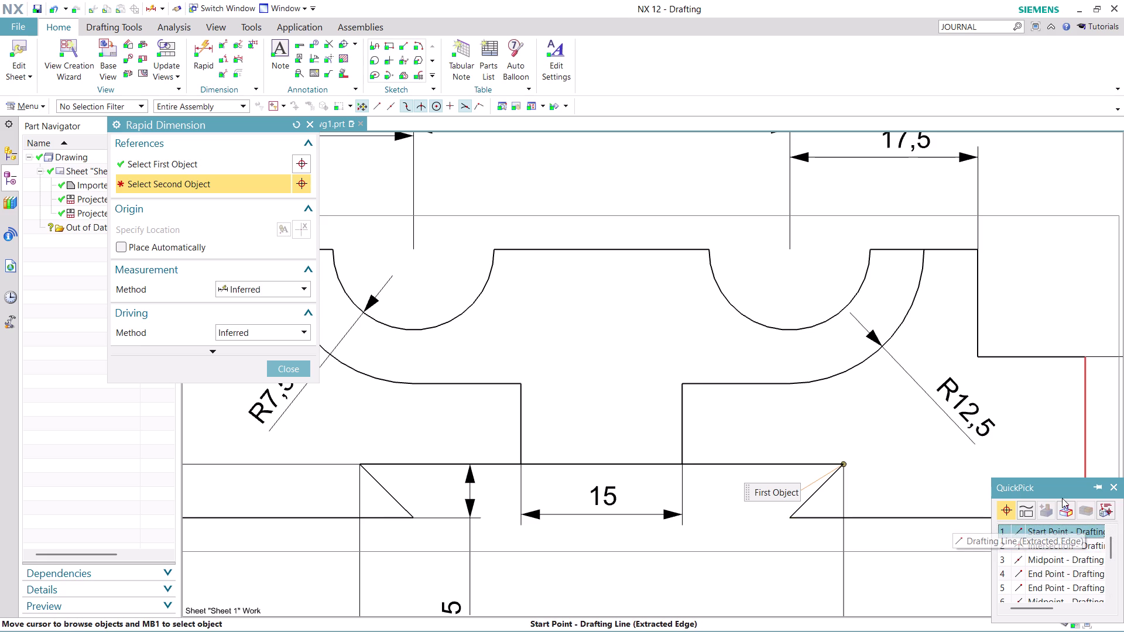
drag(1052, 484, 970, 362)
click(969, 411)
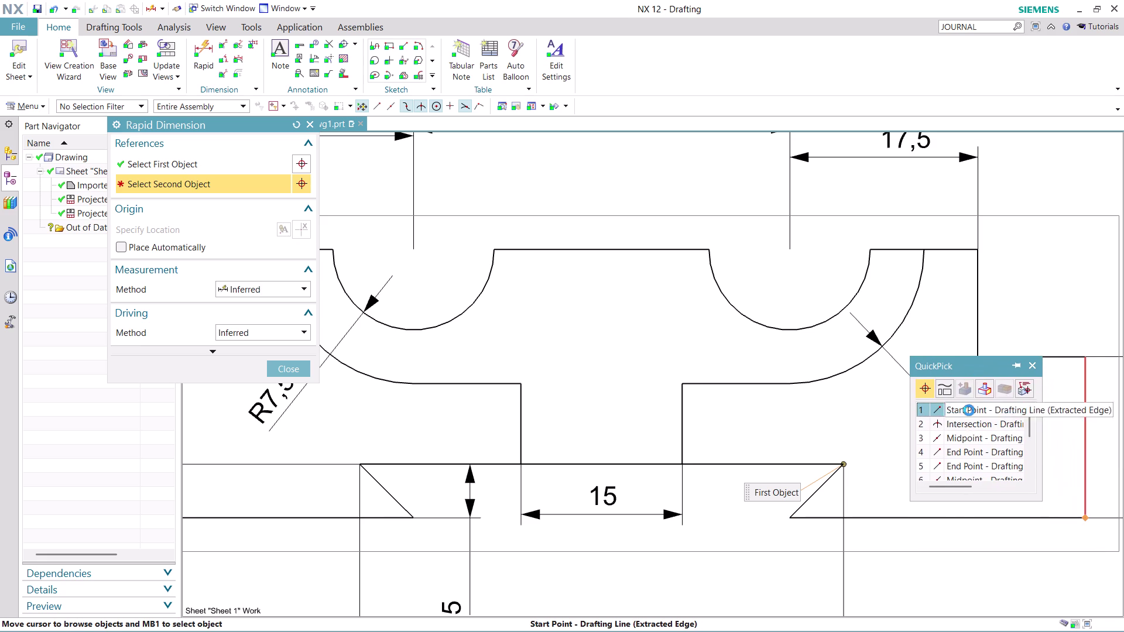
scroll(down, 3)
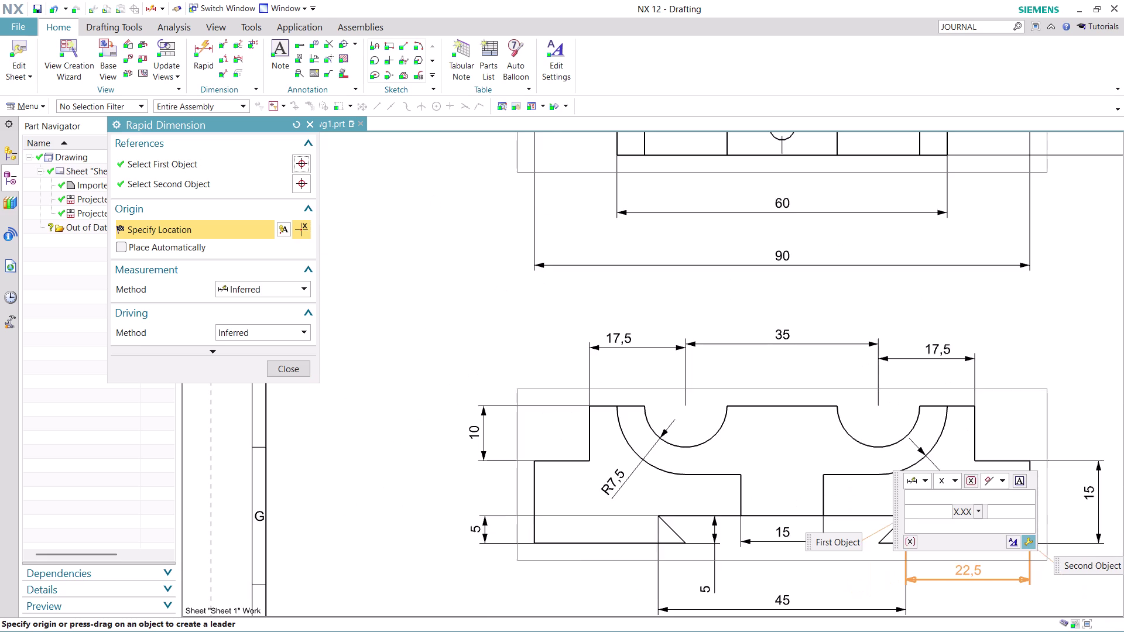
scroll(down, 3)
scroll(up, 3)
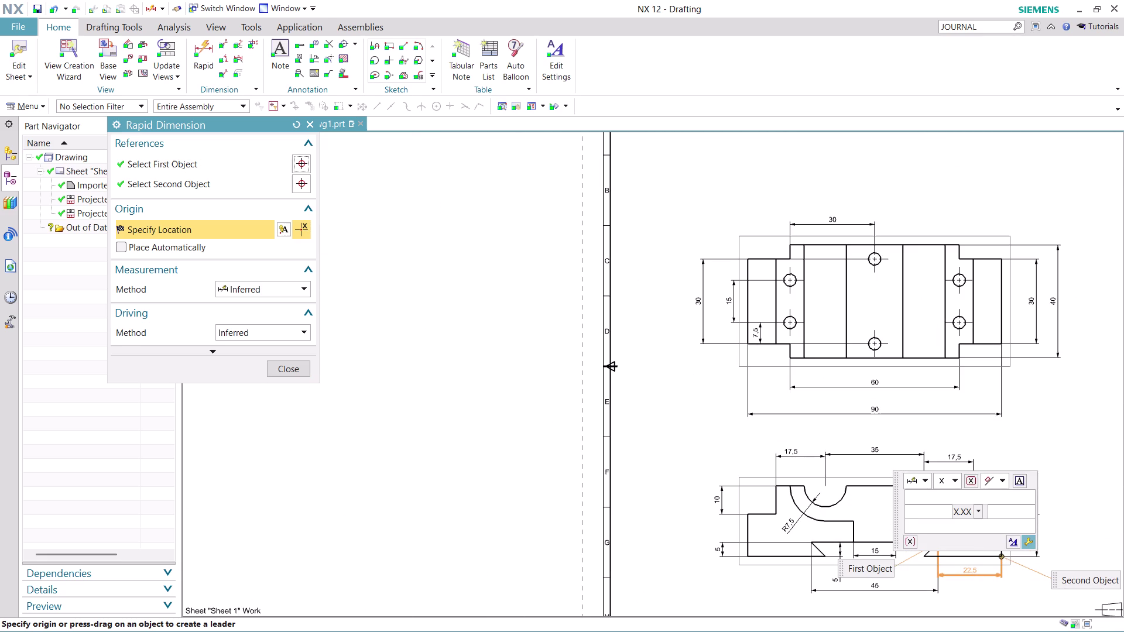
click(974, 574)
scroll(up, 3)
scroll(down, 3)
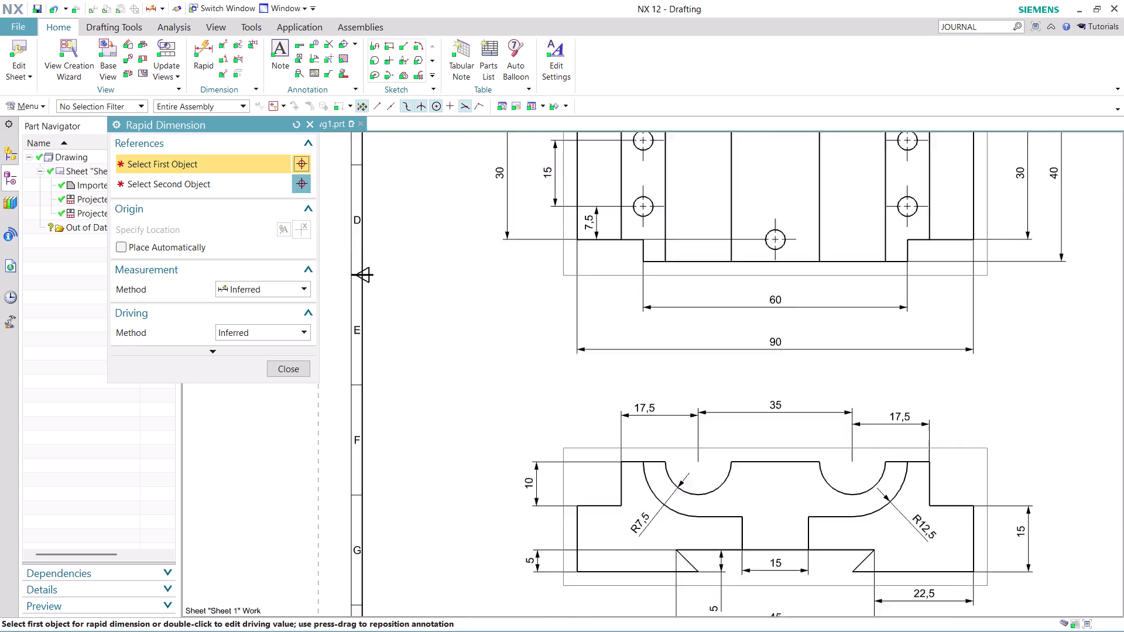
Pan the sheet toward the isometric view and finish linear dimensioning.
scroll(down, 3)
middle_drag(1052, 474, 869, 414)
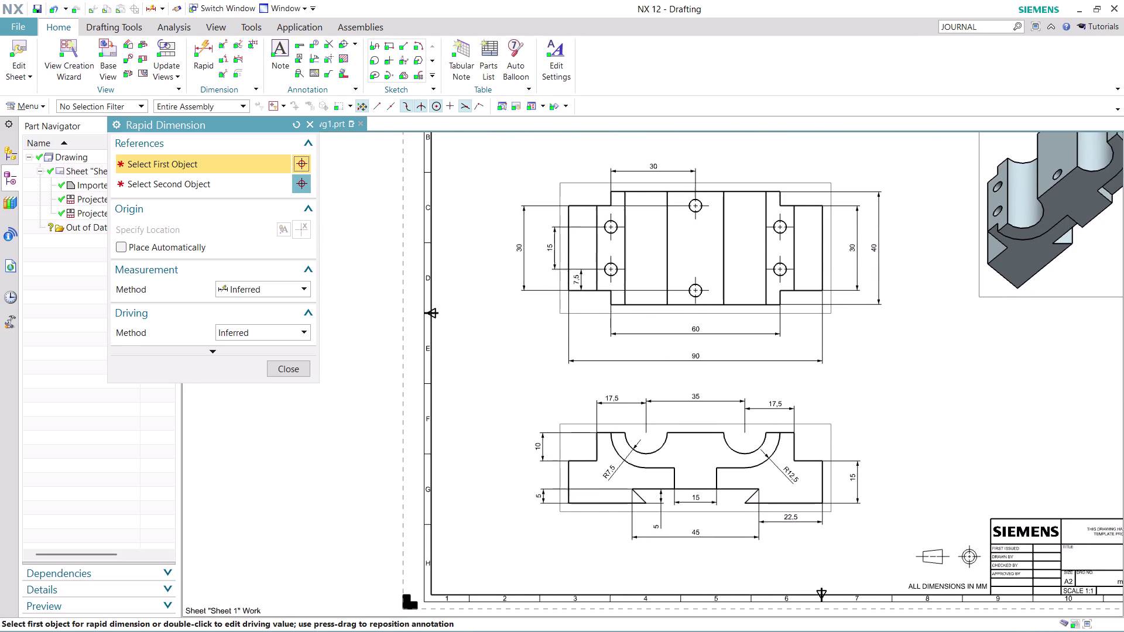
middle_drag(869, 414, 768, 493)
middle_drag(750, 463, 744, 452)
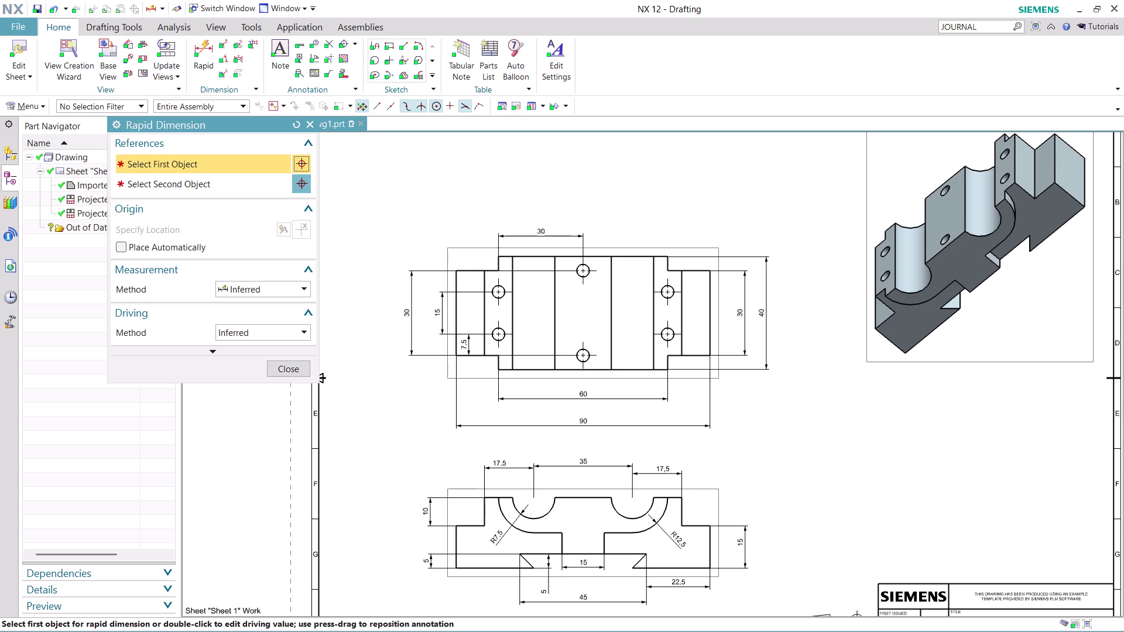
click(298, 370)
Switch from the drawing to the model1.prt 3D part in Modeling.
scroll(down, 3)
scroll(down, 3)
scroll(up, 3)
scroll(up, 3)
scroll(down, 3)
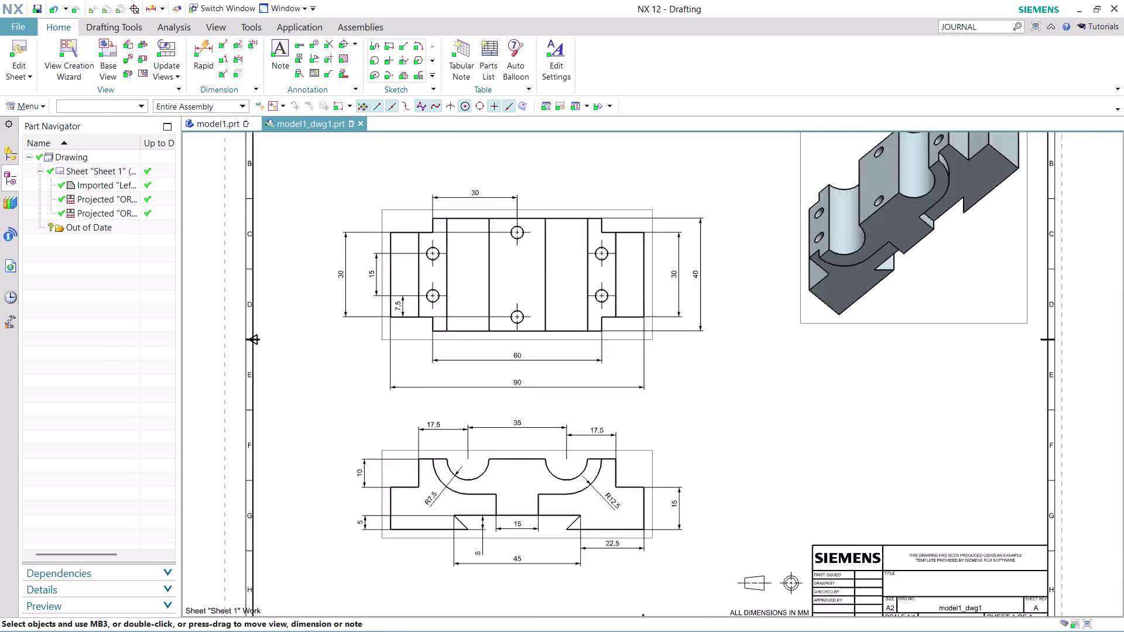
scroll(down, 3)
scroll(up, 3)
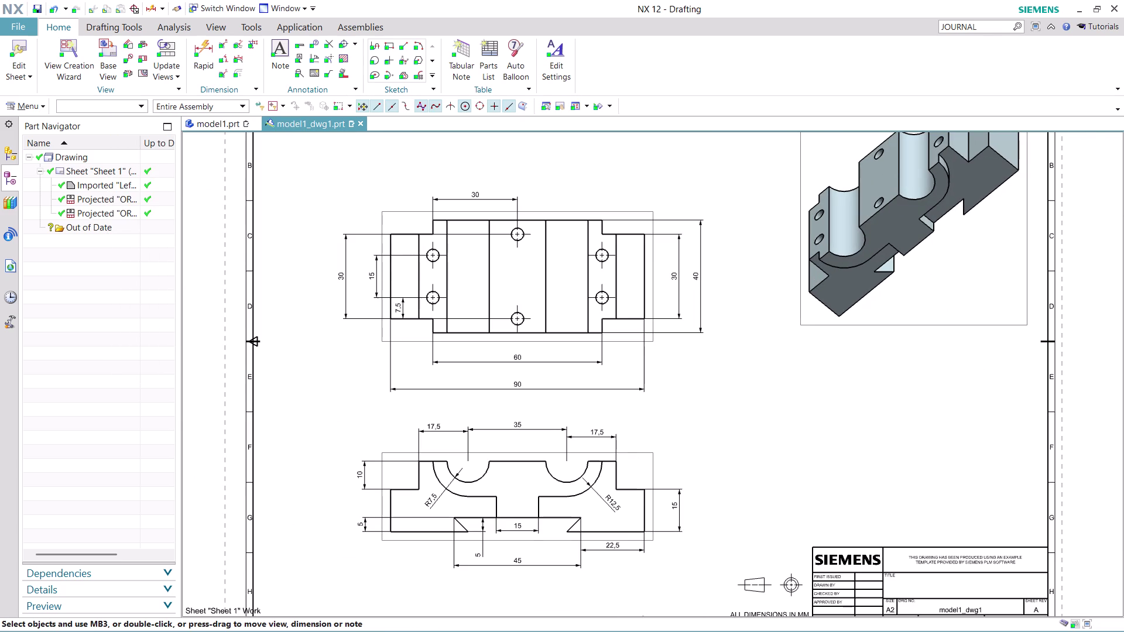
click(223, 125)
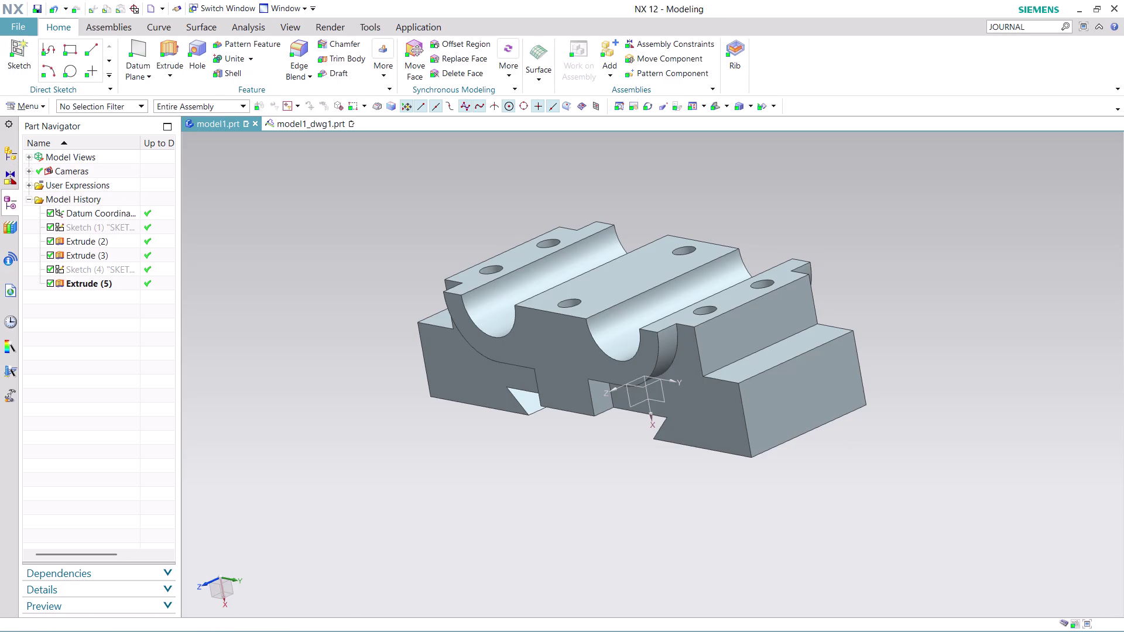
Save the part as a new file in Desktop > nx-cad drawing files.
key(ctrl+s)
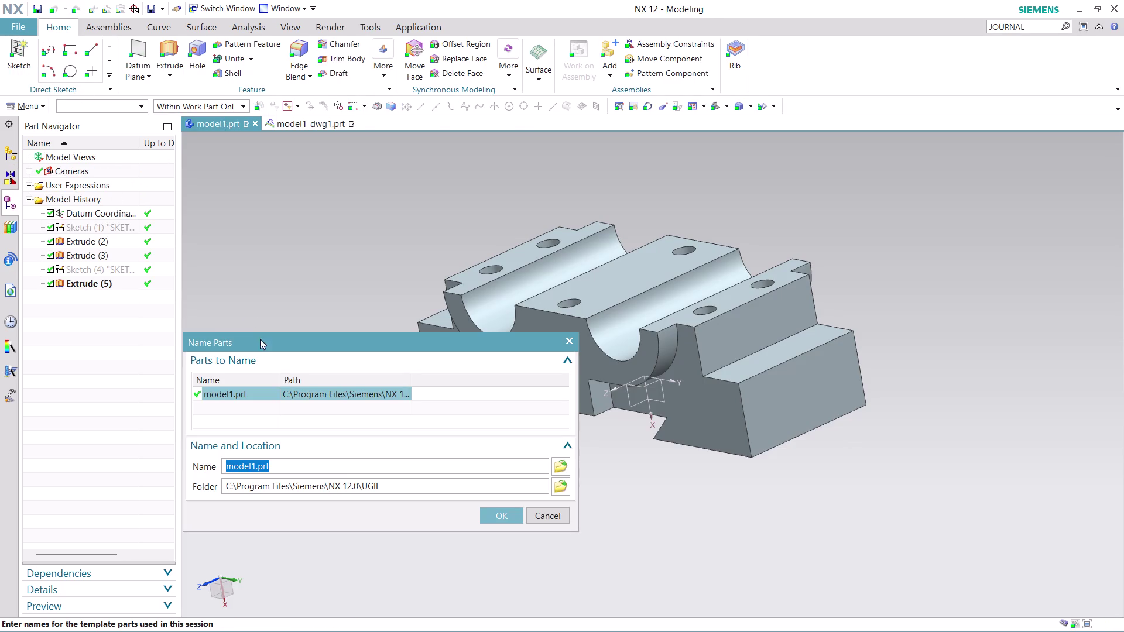
click(563, 467)
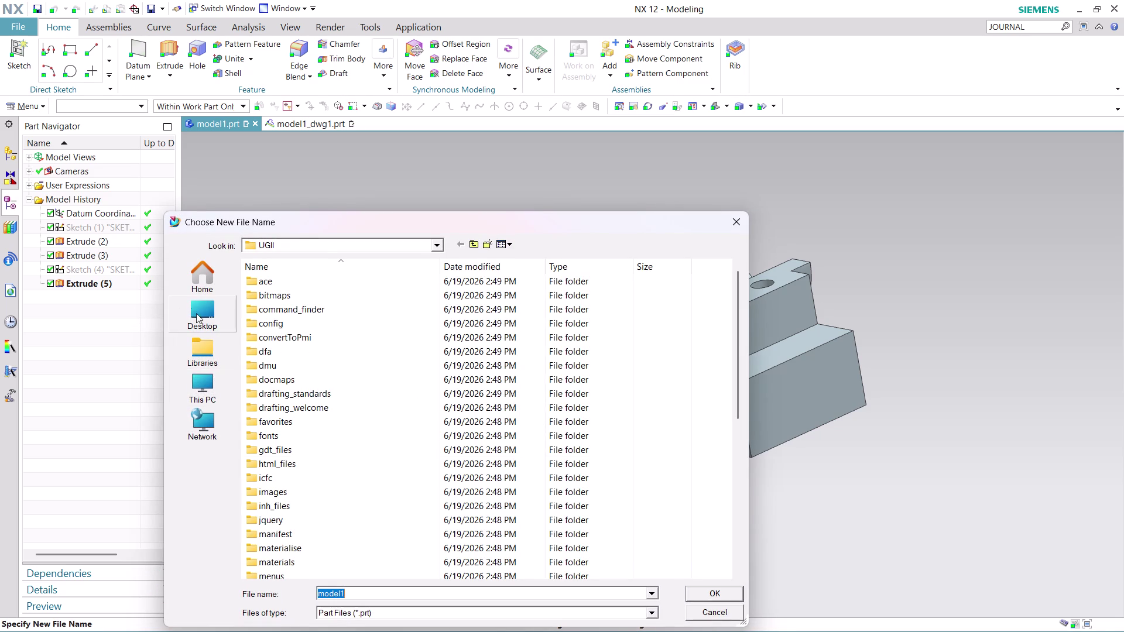
click(202, 319)
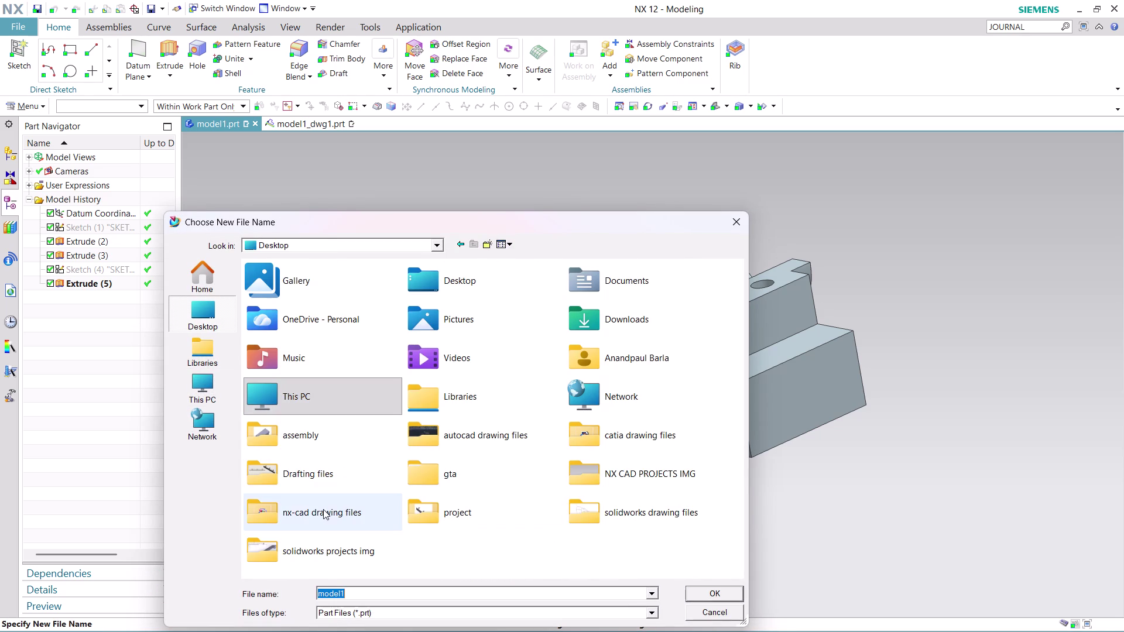
double_click(324, 509)
Name the part ASSEMBLY 17 PART 1, save it, and return to the drawing sheet.
click(370, 594)
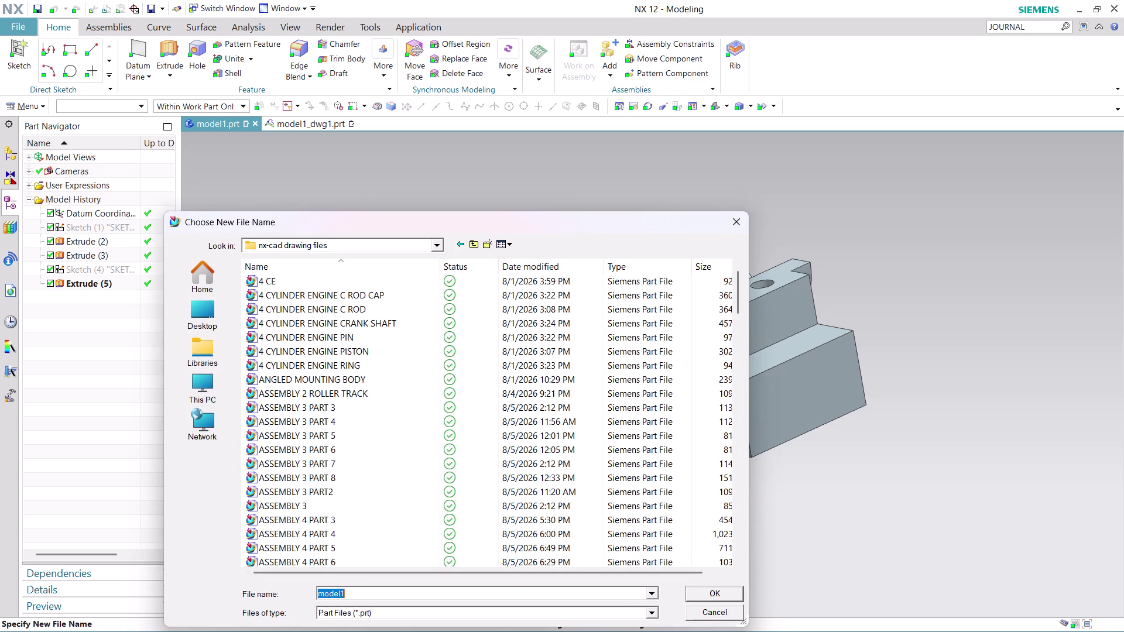
text(ASS)
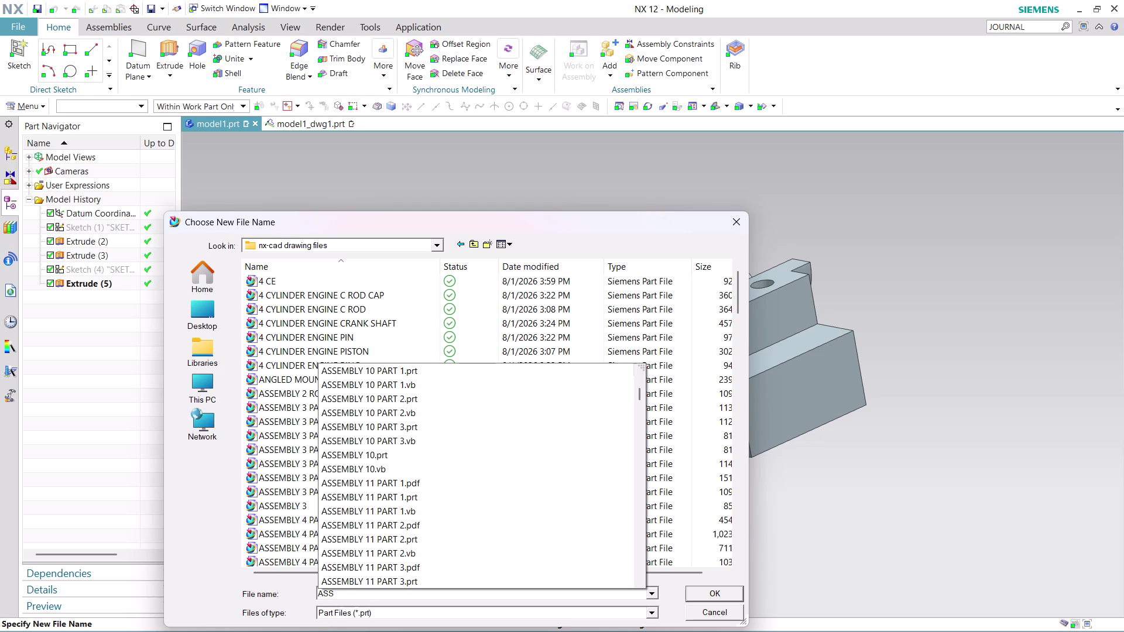
text(EMBLY)
key(space)
text(17)
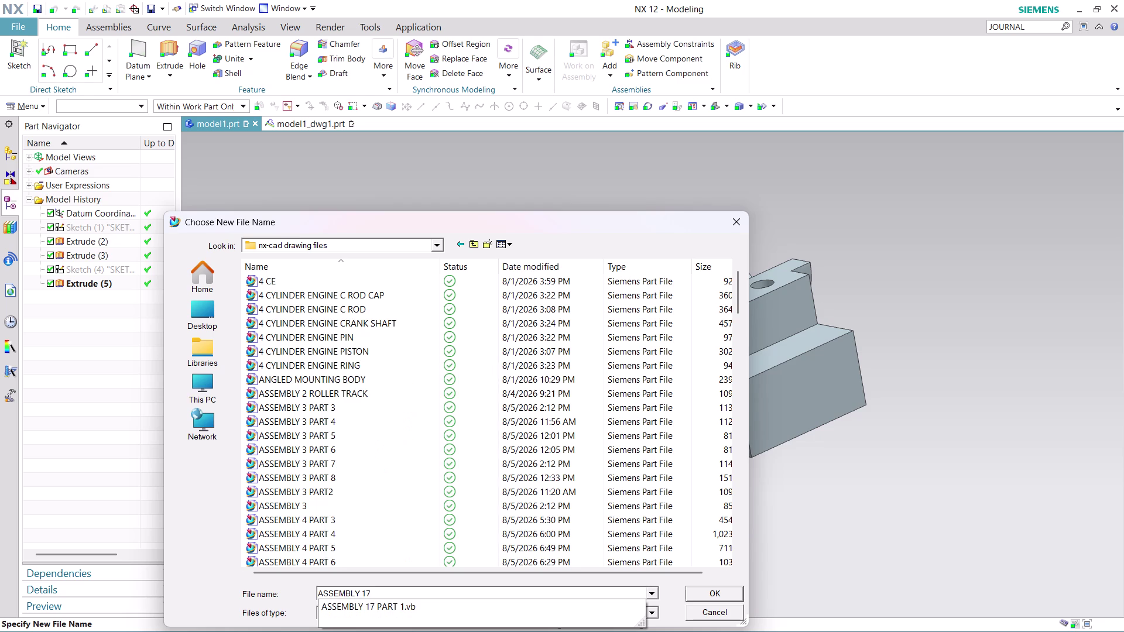
key(space)
text(PA)
text(RT 1)
key(Return)
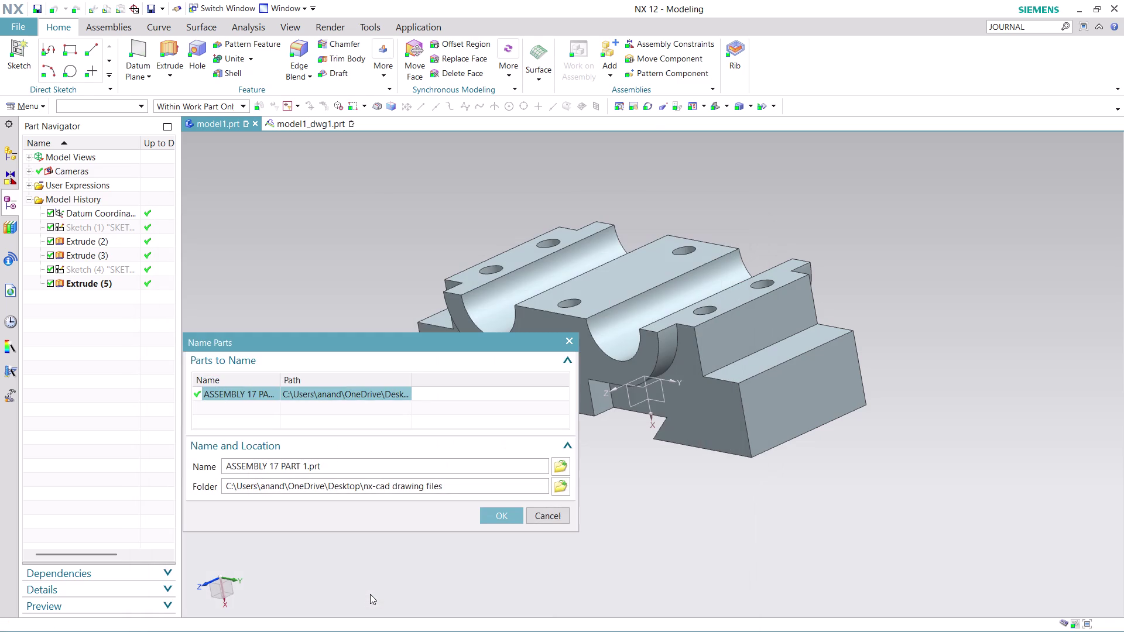
click(499, 515)
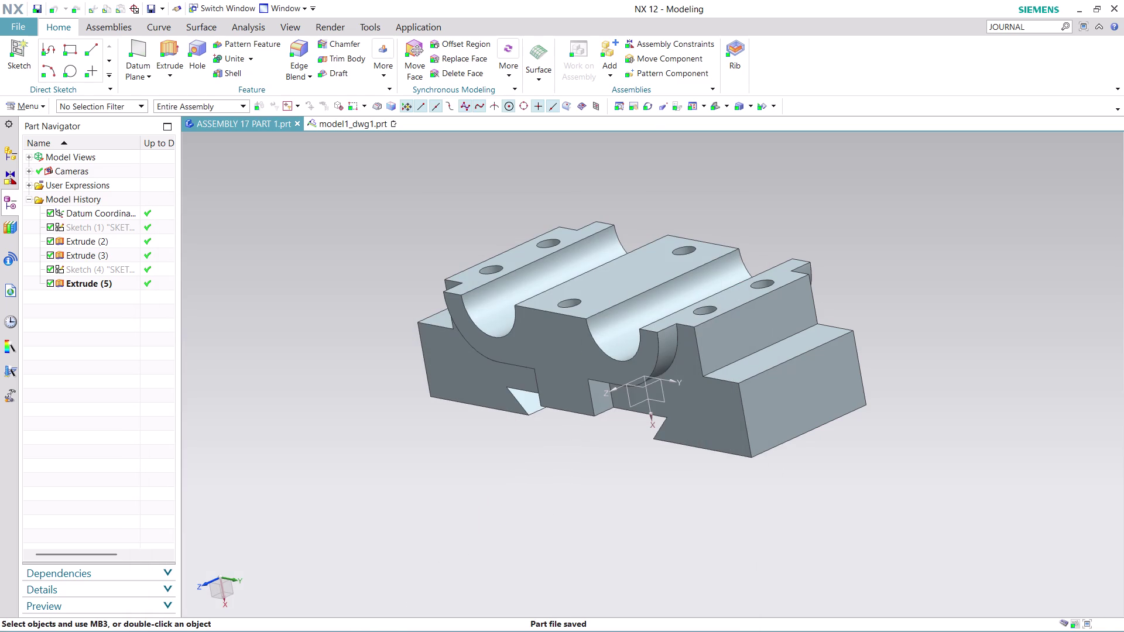
click(357, 127)
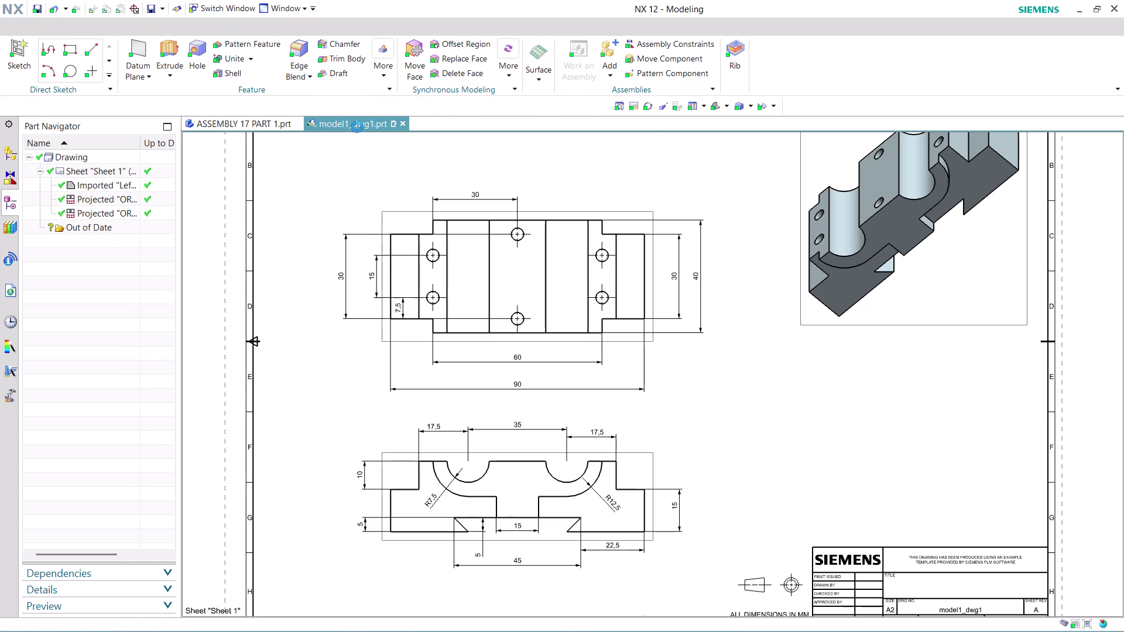
Export Sheet 1 to PDF in the drawing files folder, keeping the suggested file name.
click(15, 22)
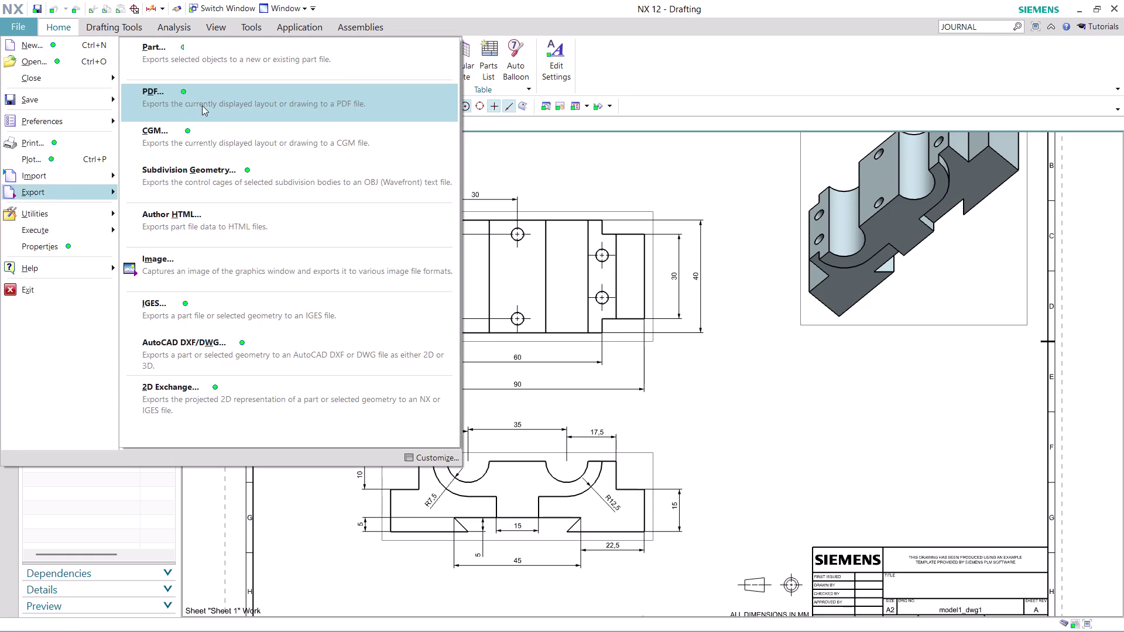
click(202, 105)
click(304, 300)
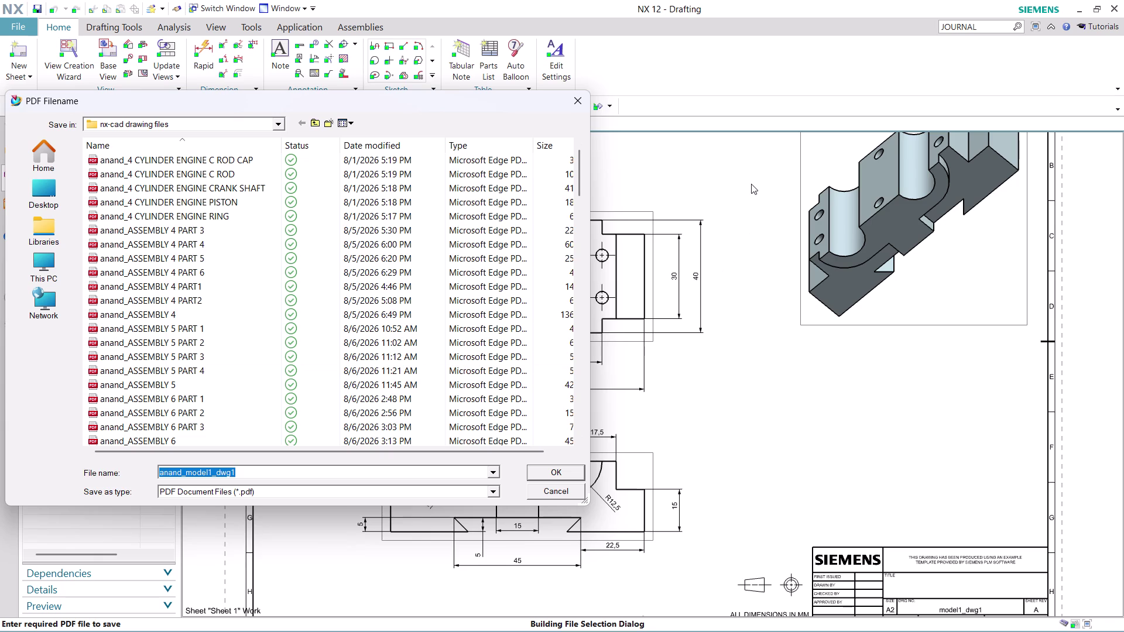
click(570, 491)
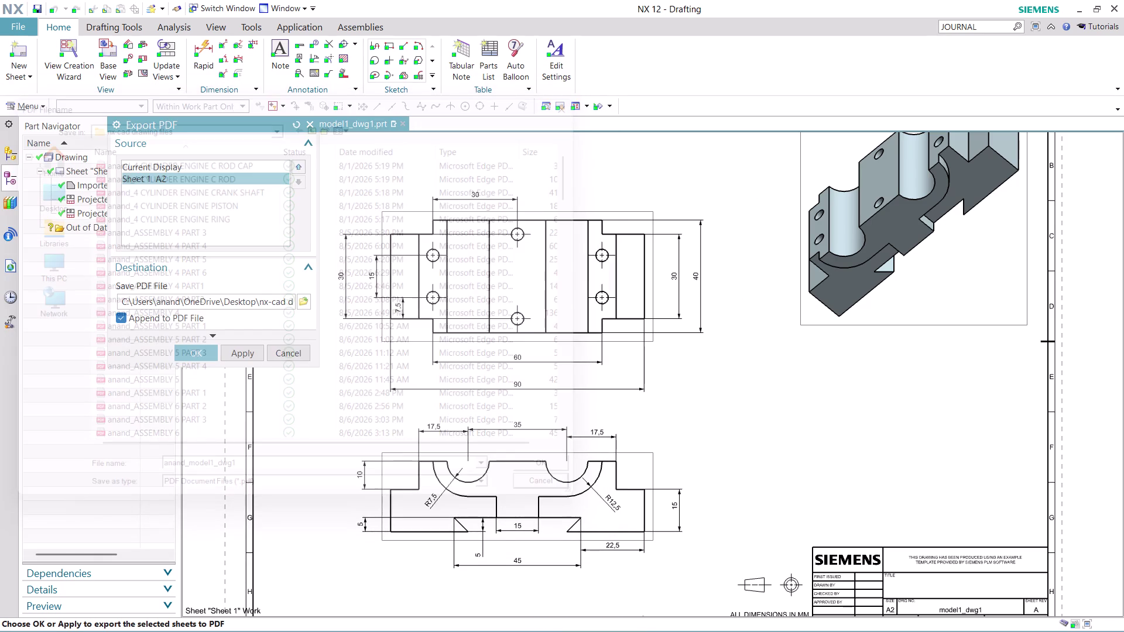
click(305, 349)
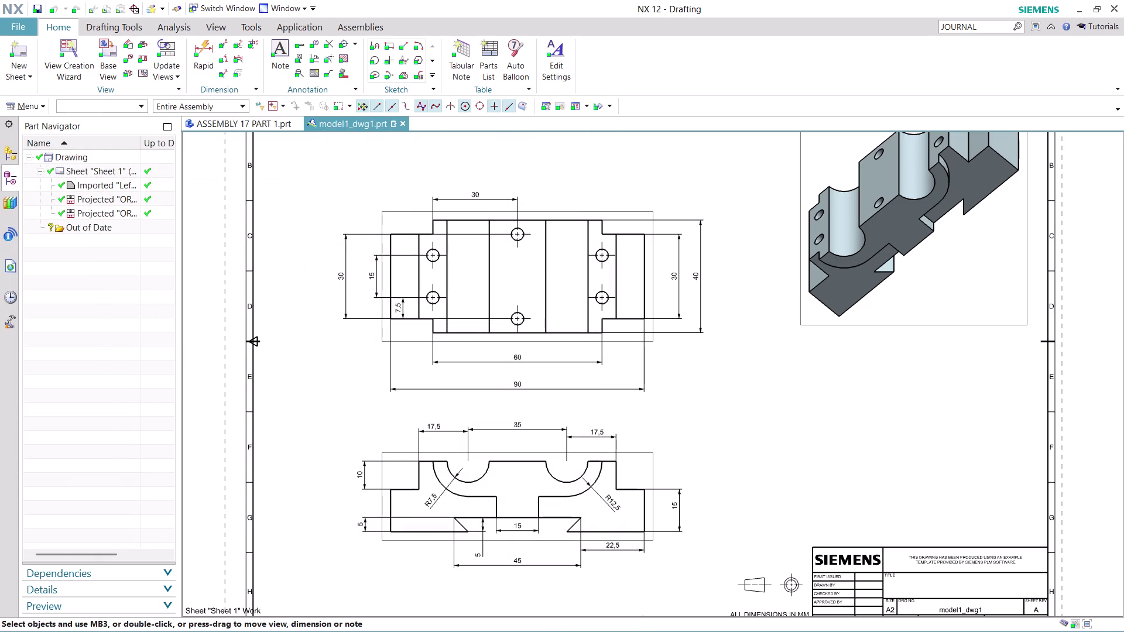
scroll(up, 3)
scroll(down, 3)
scroll(up, 3)
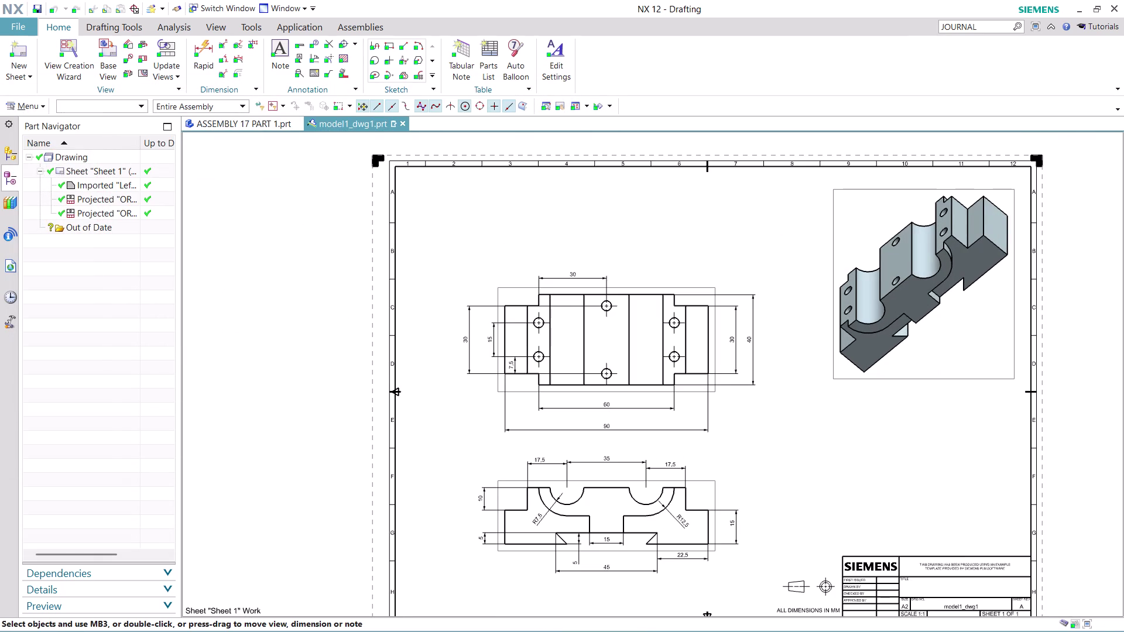
middle_drag(945, 508, 867, 433)
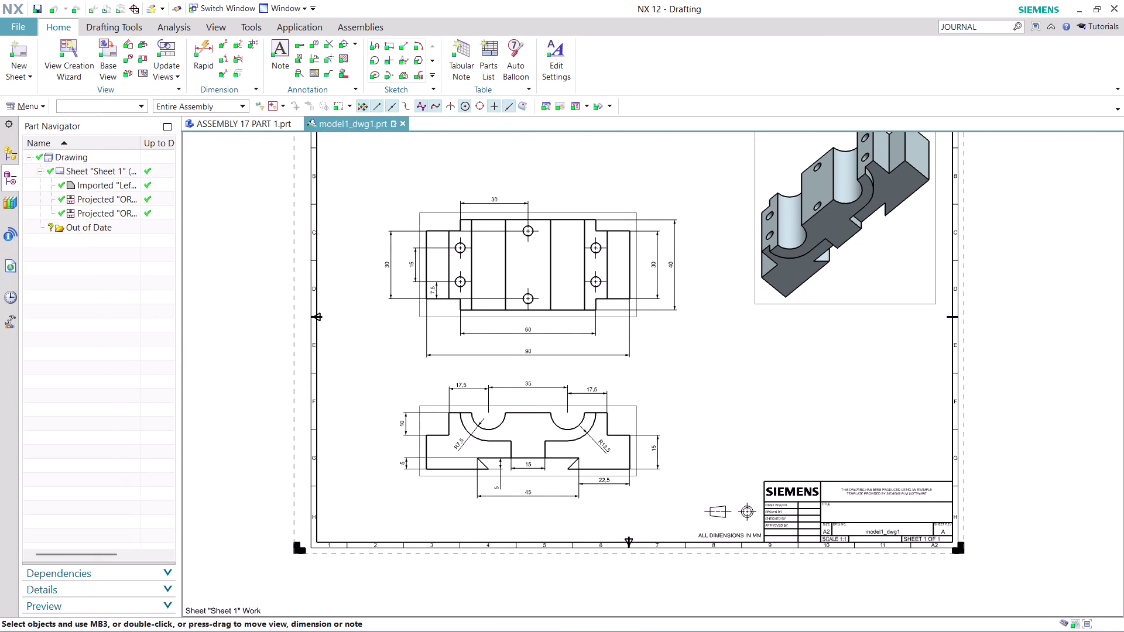
click(885, 533)
click(885, 532)
double_click(885, 533)
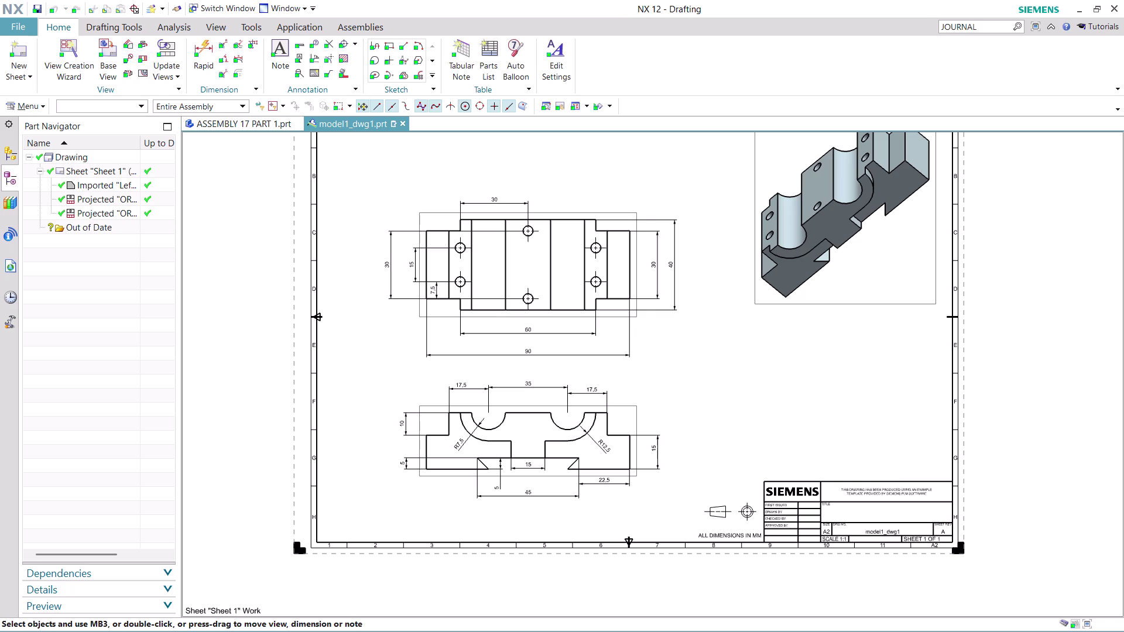
double_click(884, 531)
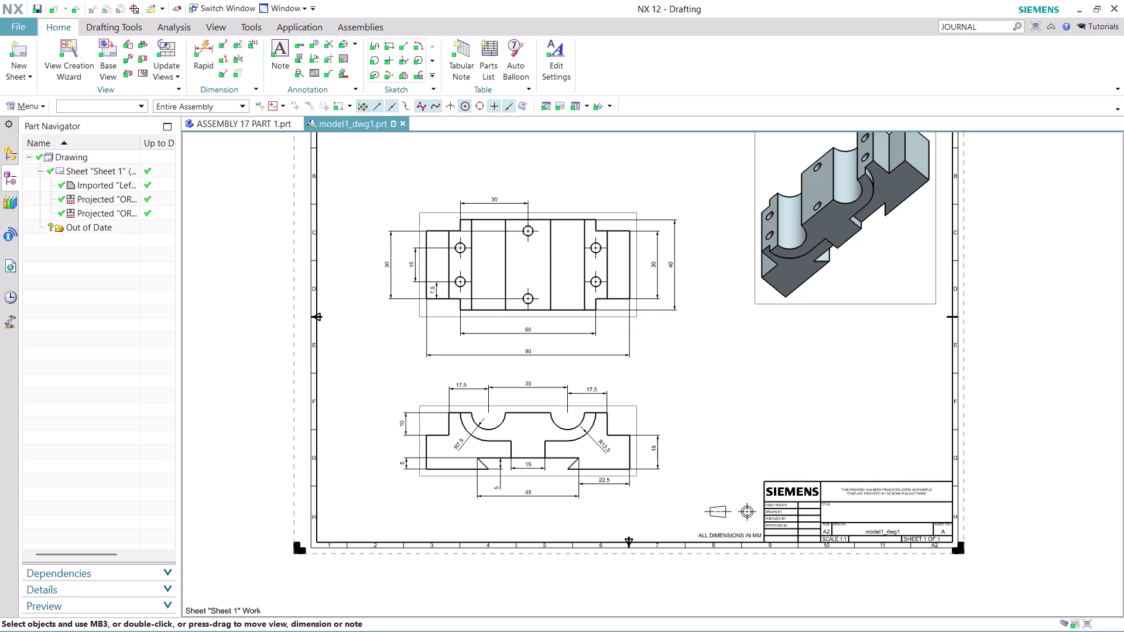
double_click(791, 486)
scroll(up, 3)
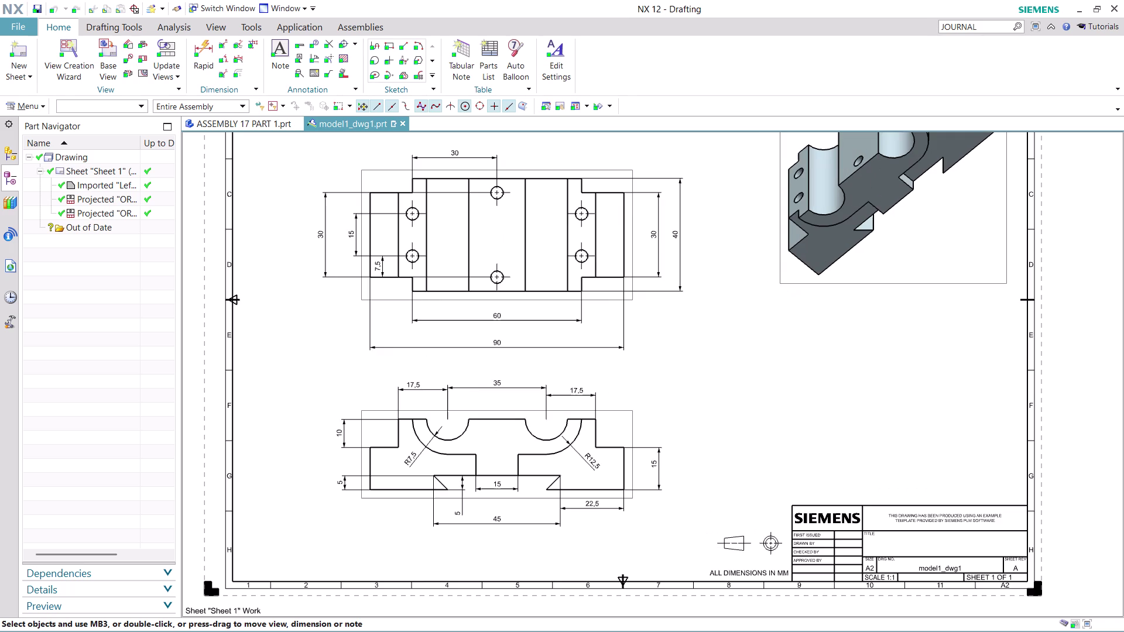
scroll(up, 3)
scroll(down, 3)
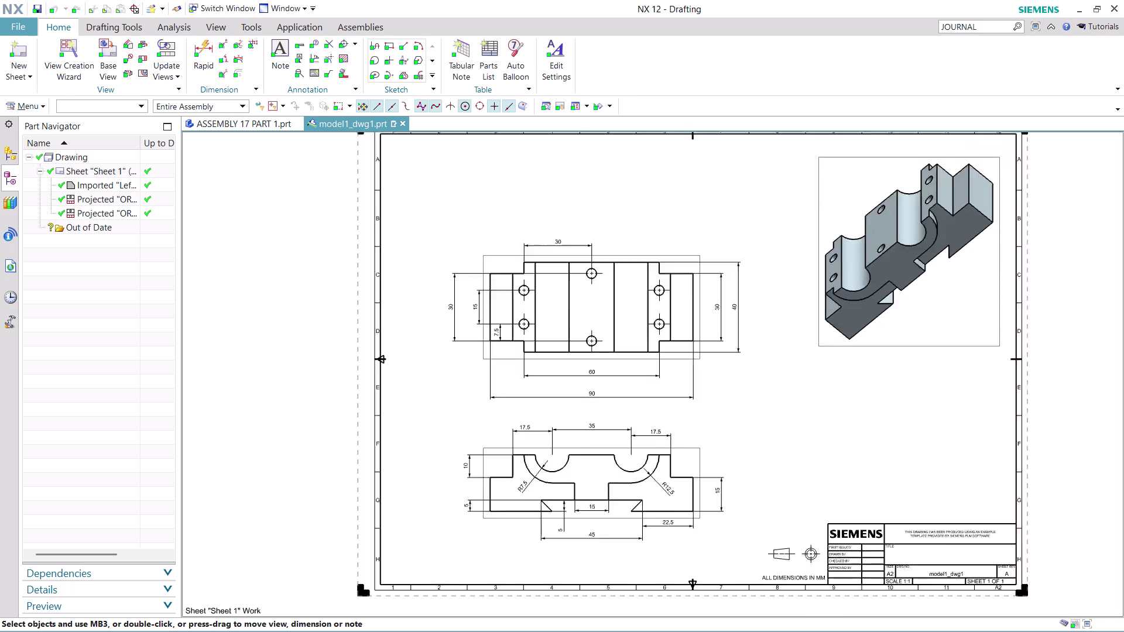
scroll(down, 3)
scroll(up, 3)
click(851, 553)
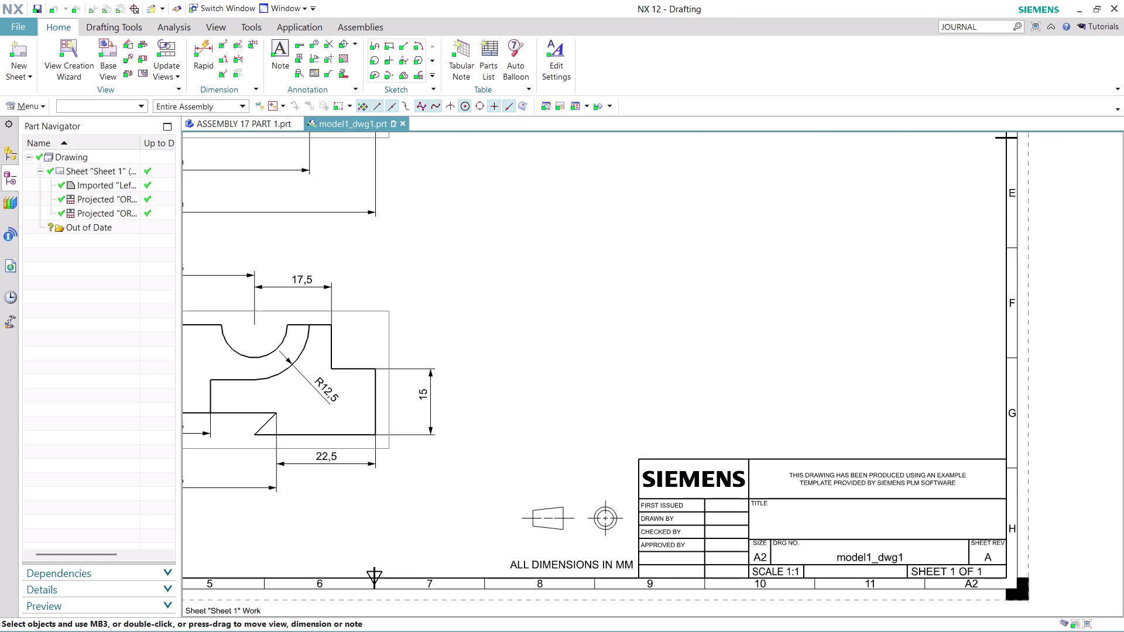
double_click(851, 555)
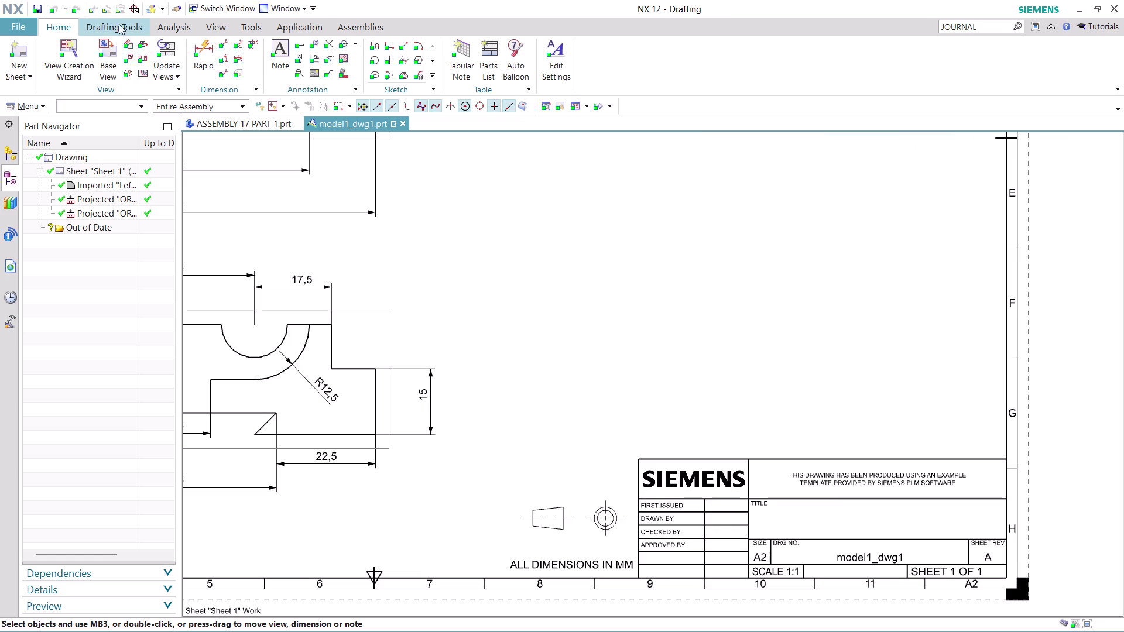
click(227, 28)
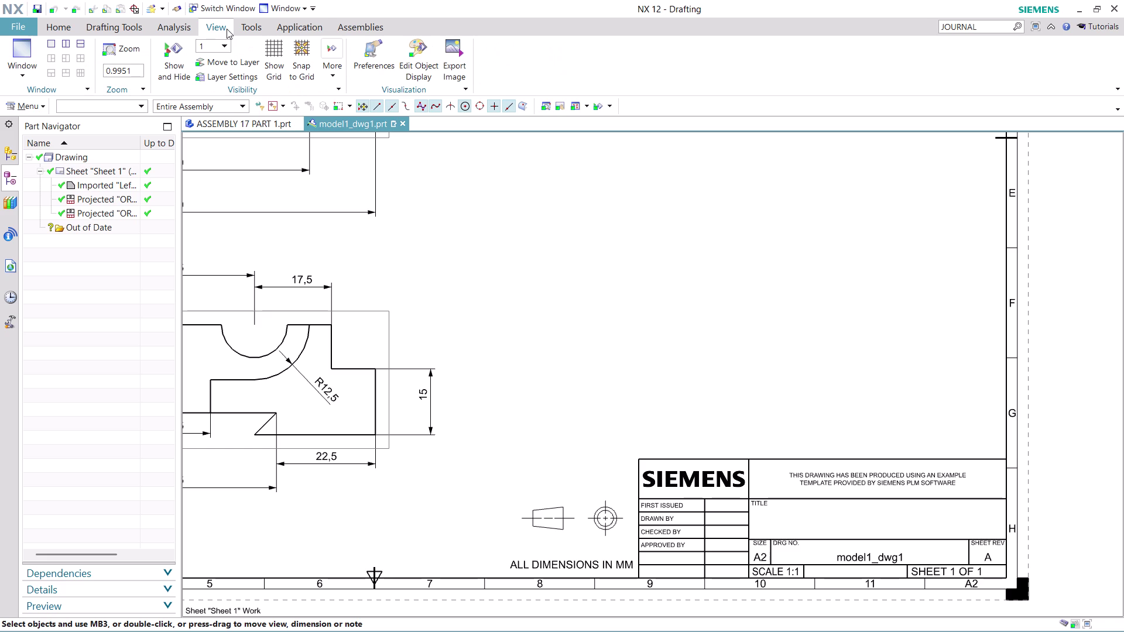
click(126, 24)
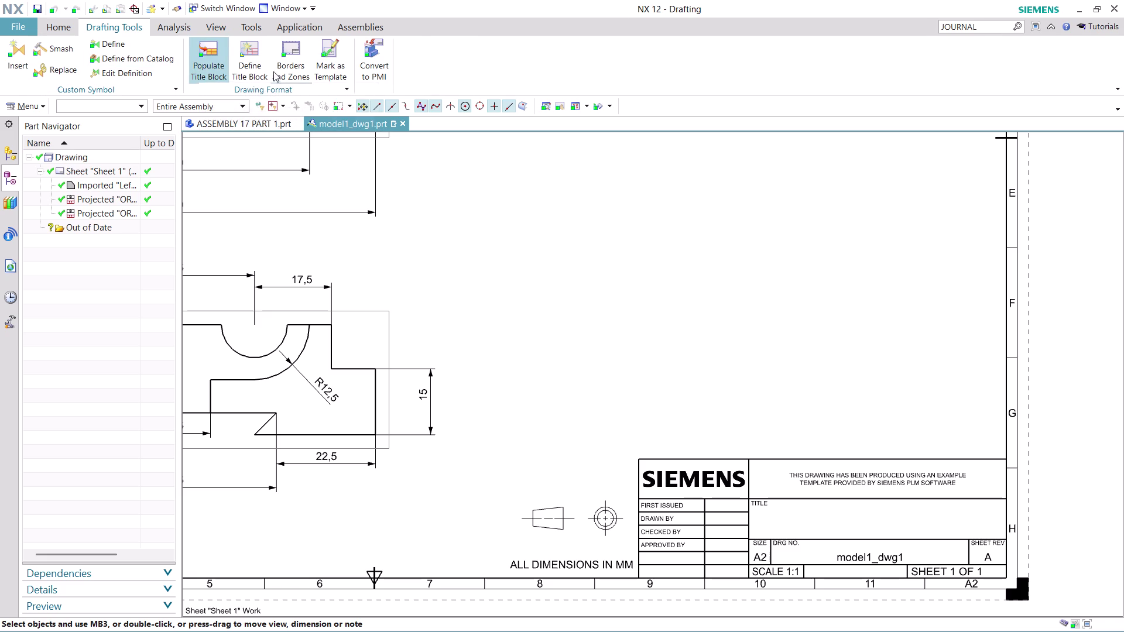
click(254, 63)
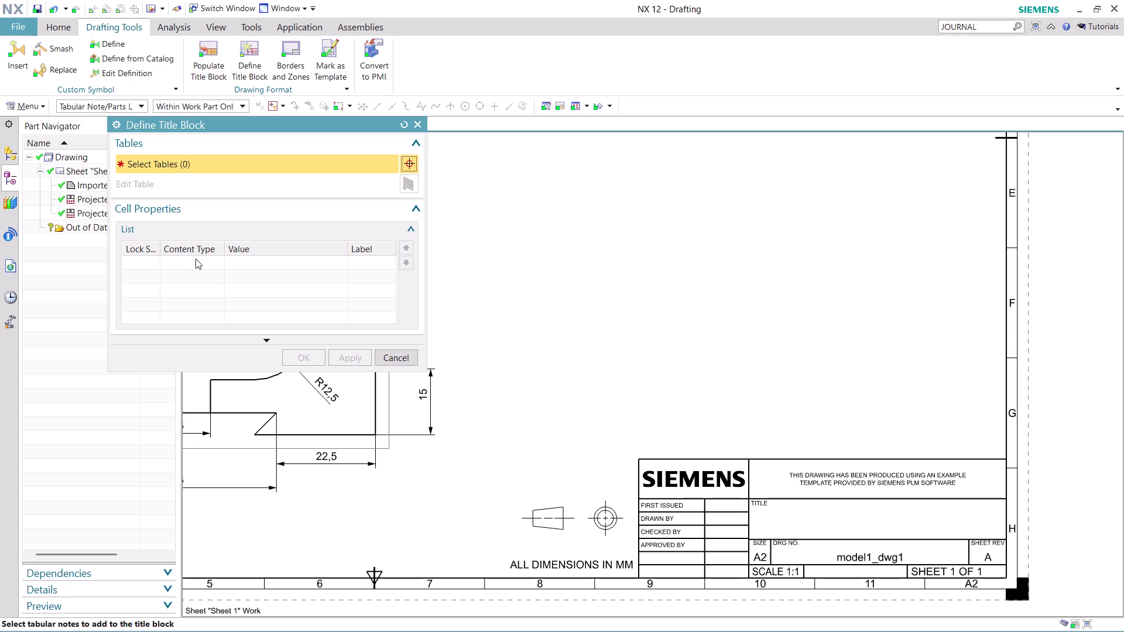
click(770, 514)
click(847, 561)
click(860, 559)
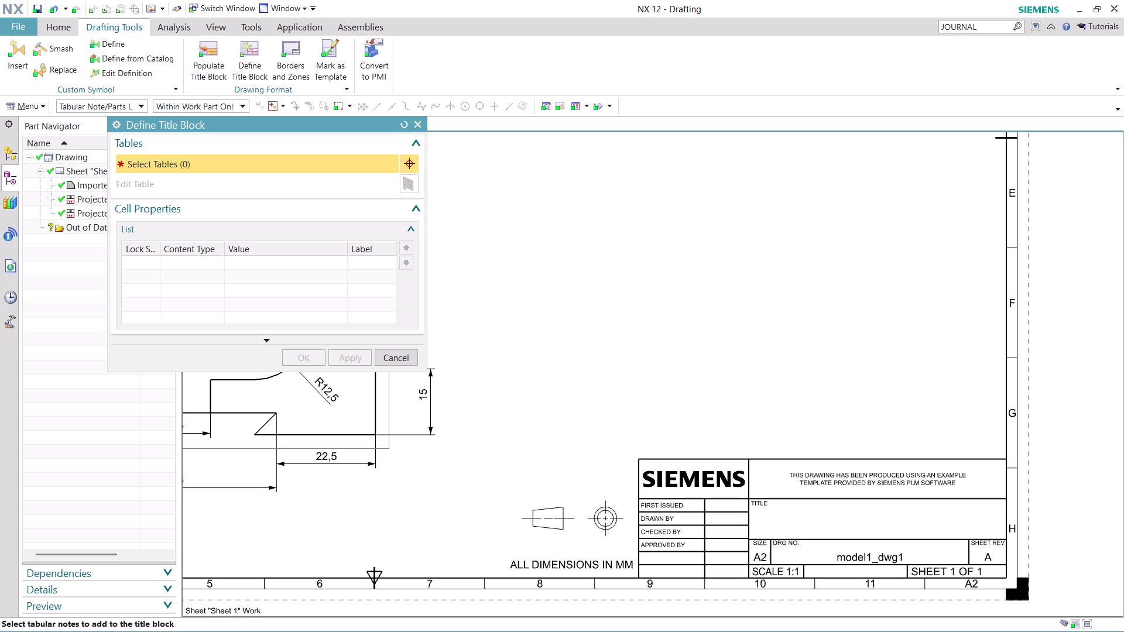
double_click(860, 559)
click(852, 512)
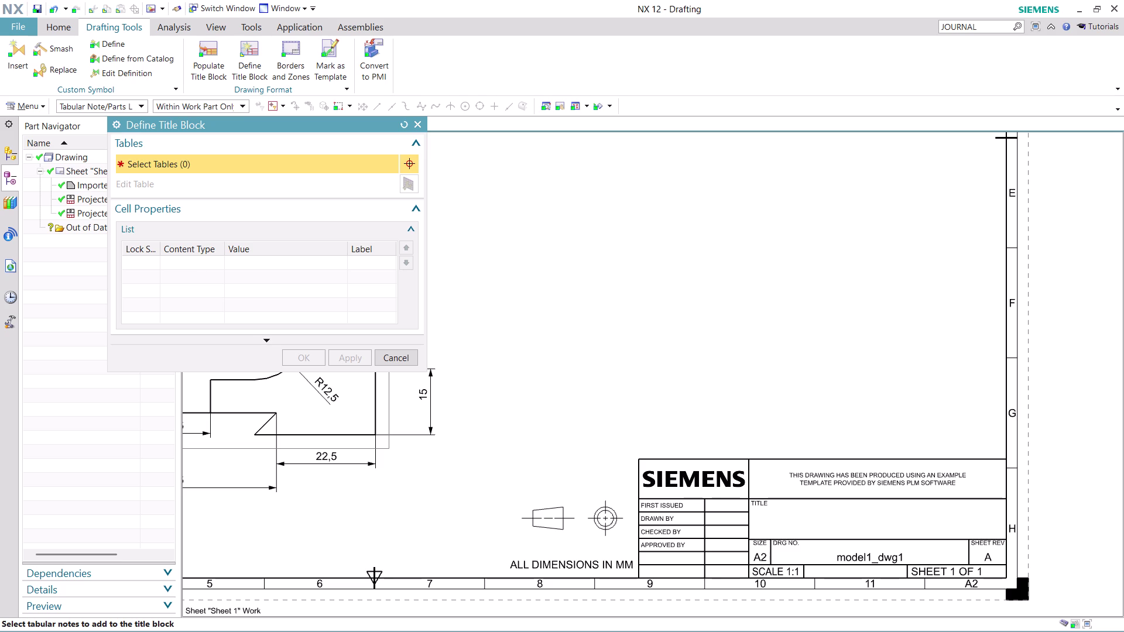
click(868, 559)
Open Edit Settings, cancel without changes, and show the Analysis commands.
click(402, 357)
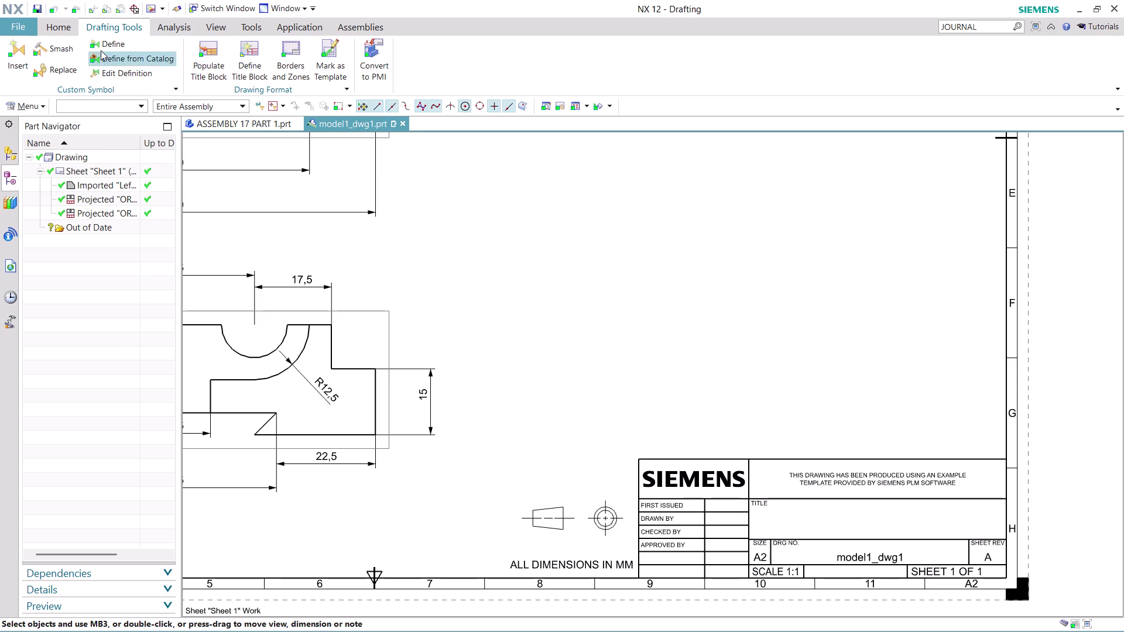
click(59, 25)
click(557, 63)
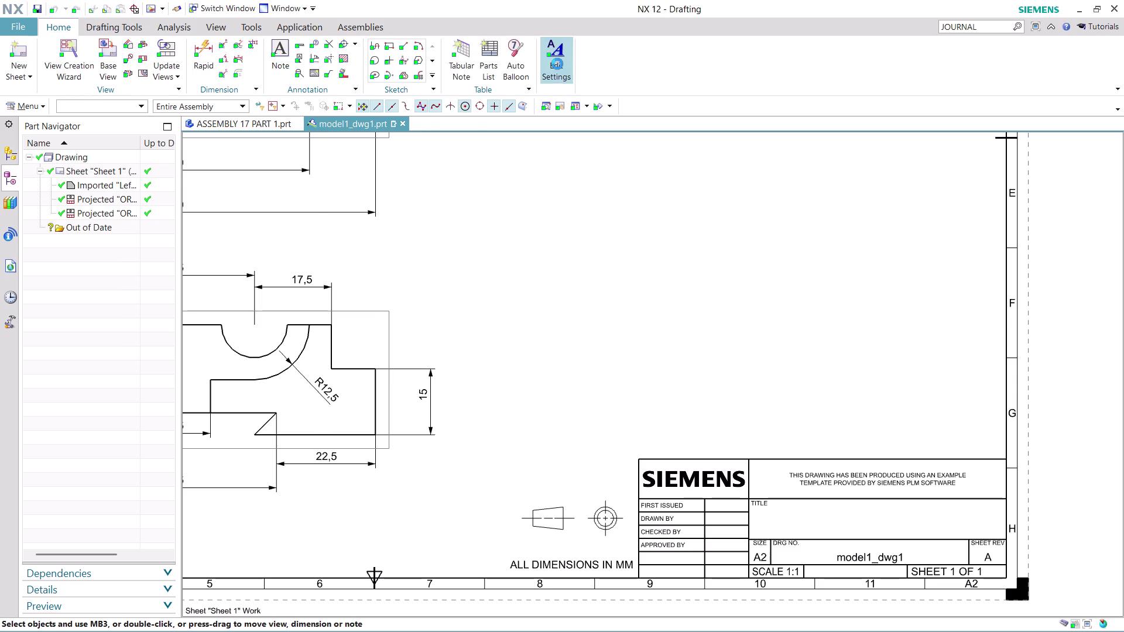
click(867, 557)
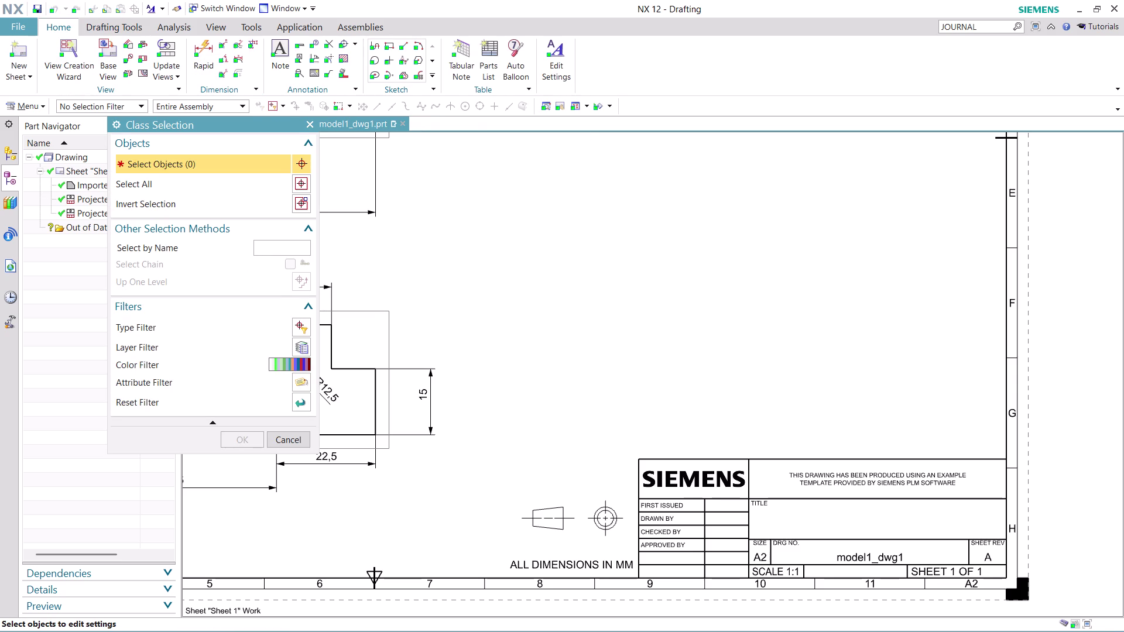
click(302, 435)
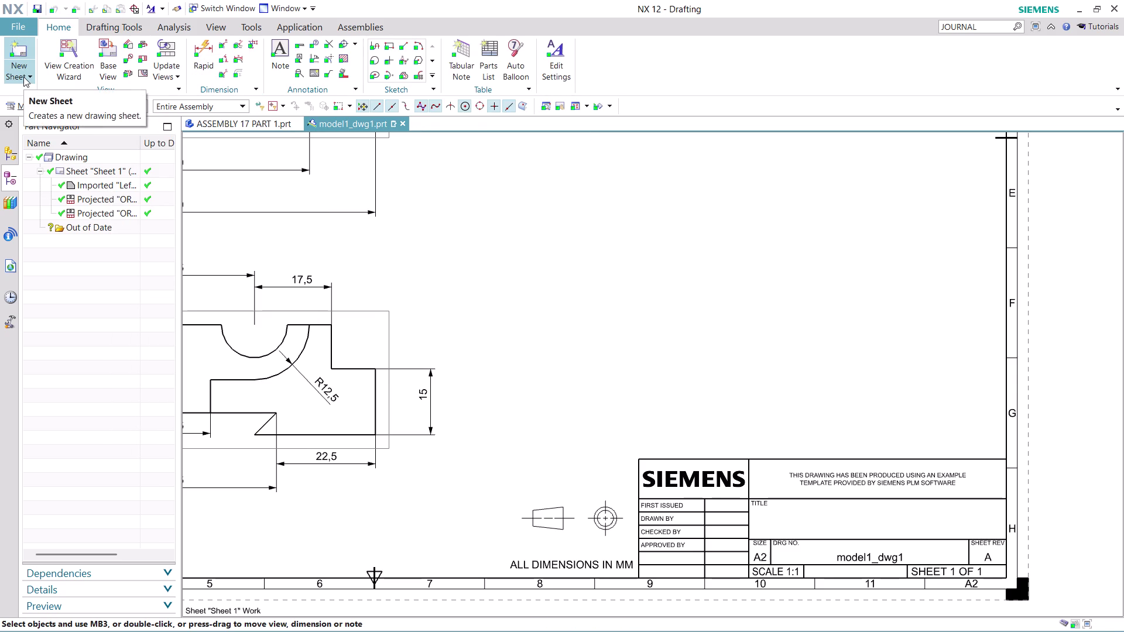
click(115, 27)
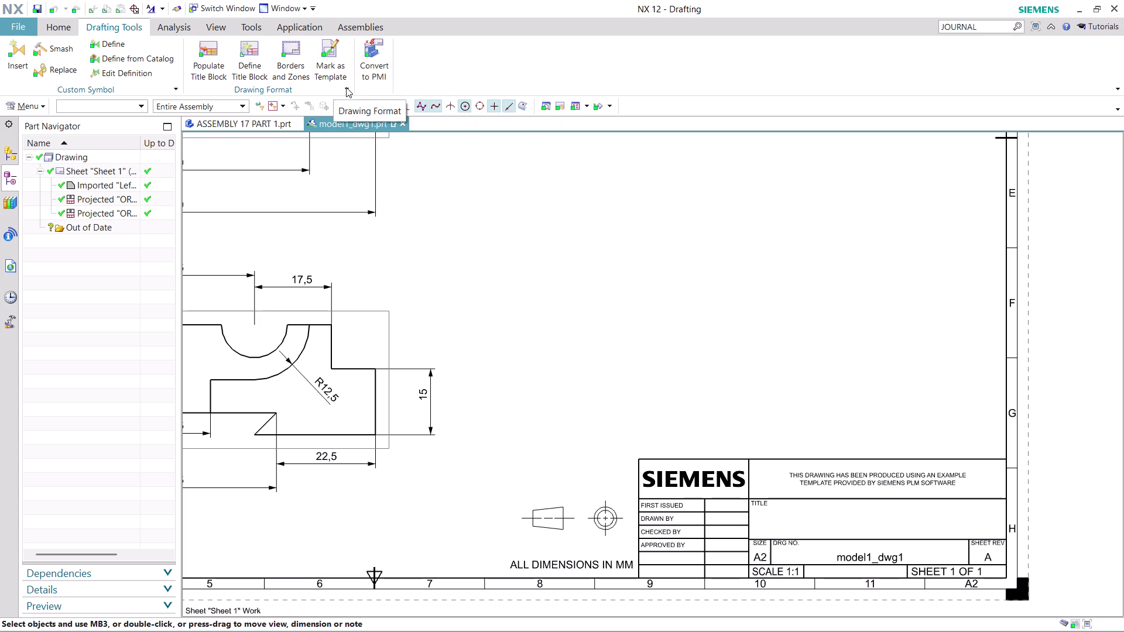
click(172, 29)
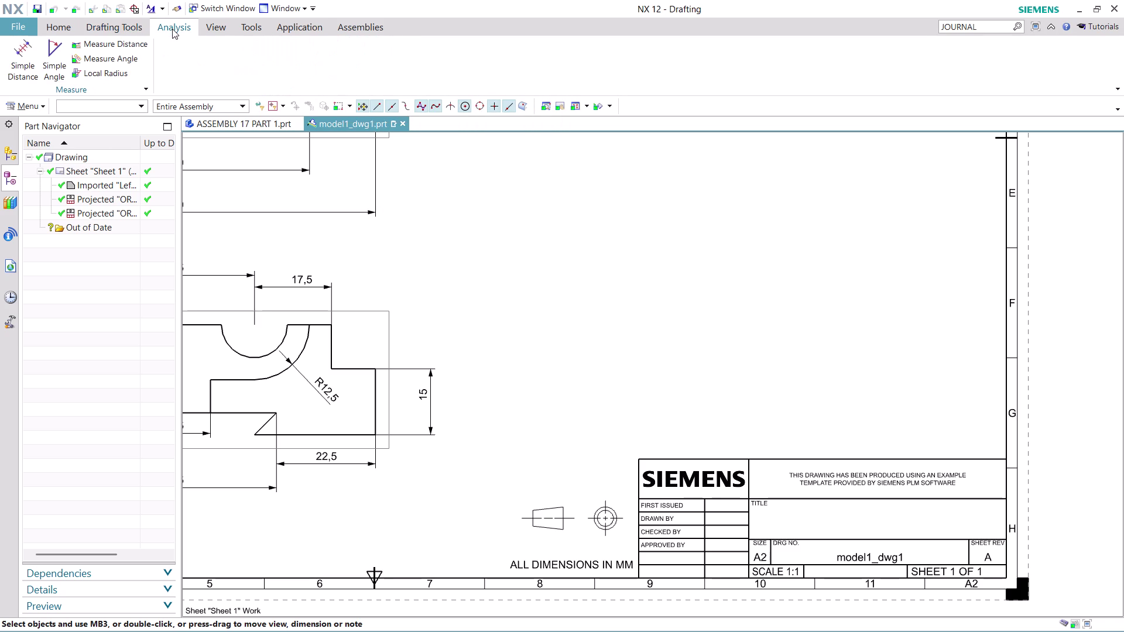
Browse Tools and Home, toggle the Update Views options, and start a note reading 9.
click(253, 28)
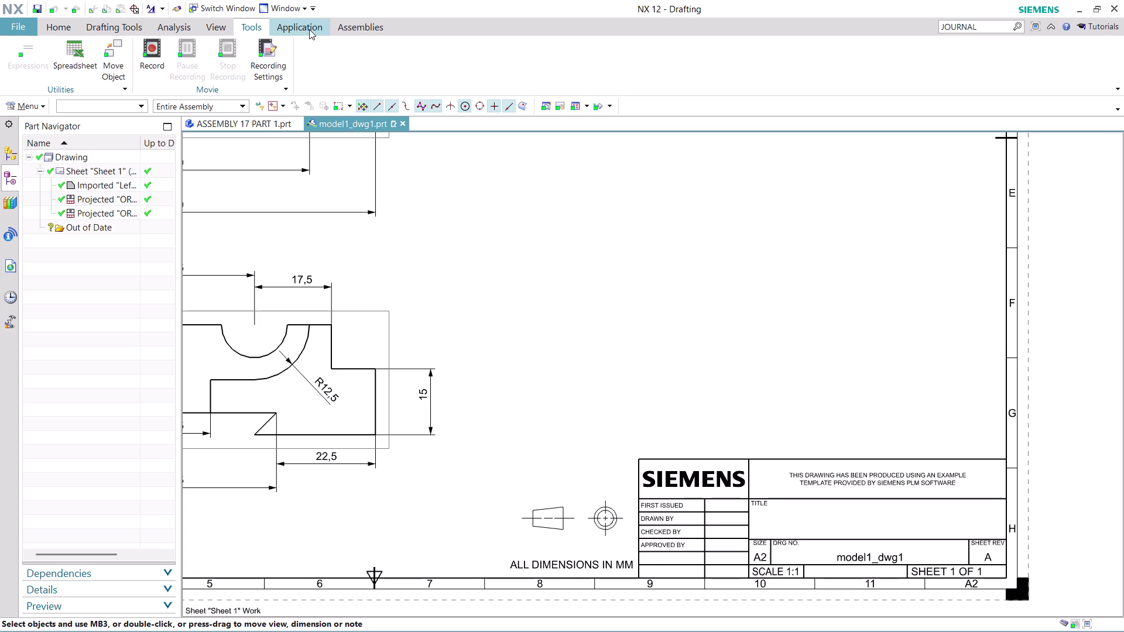
click(65, 24)
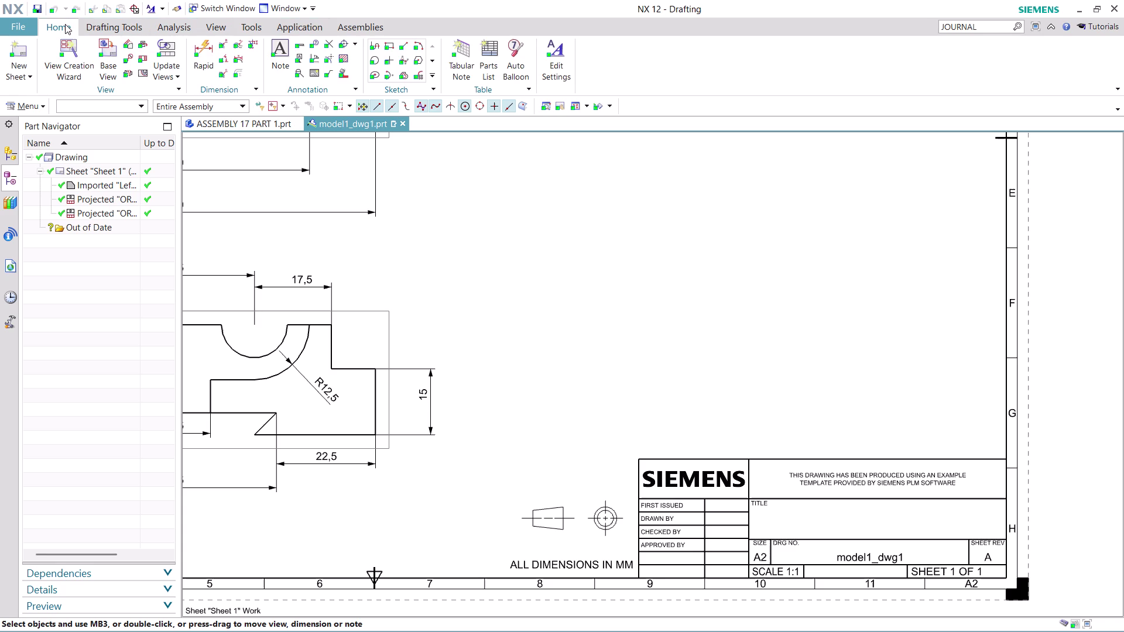
click(165, 73)
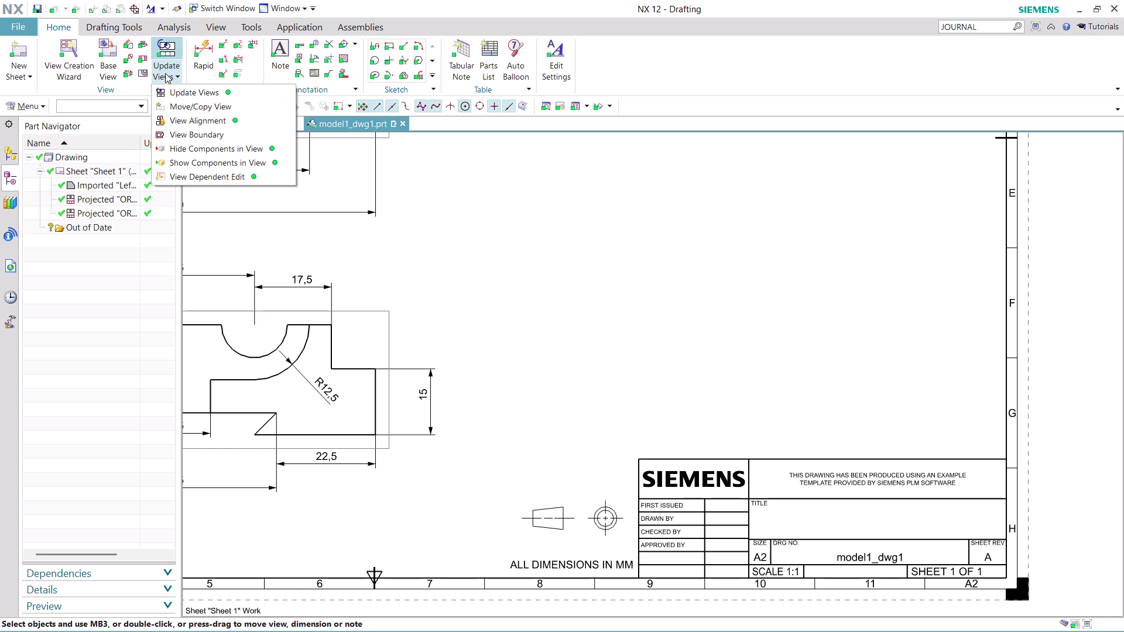
click(165, 73)
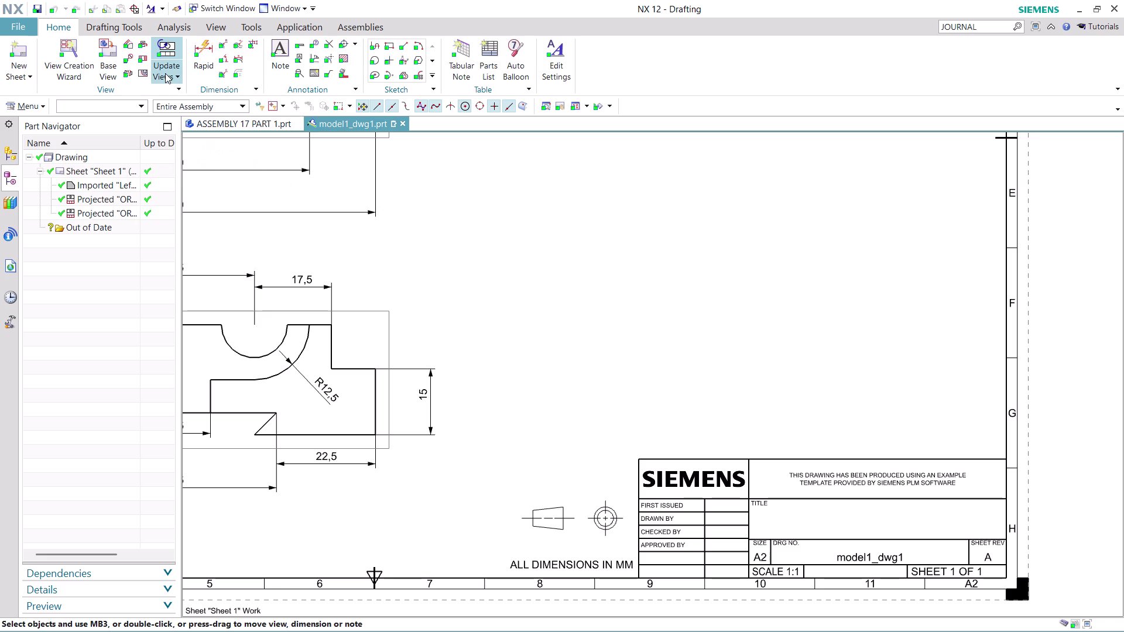
click(279, 51)
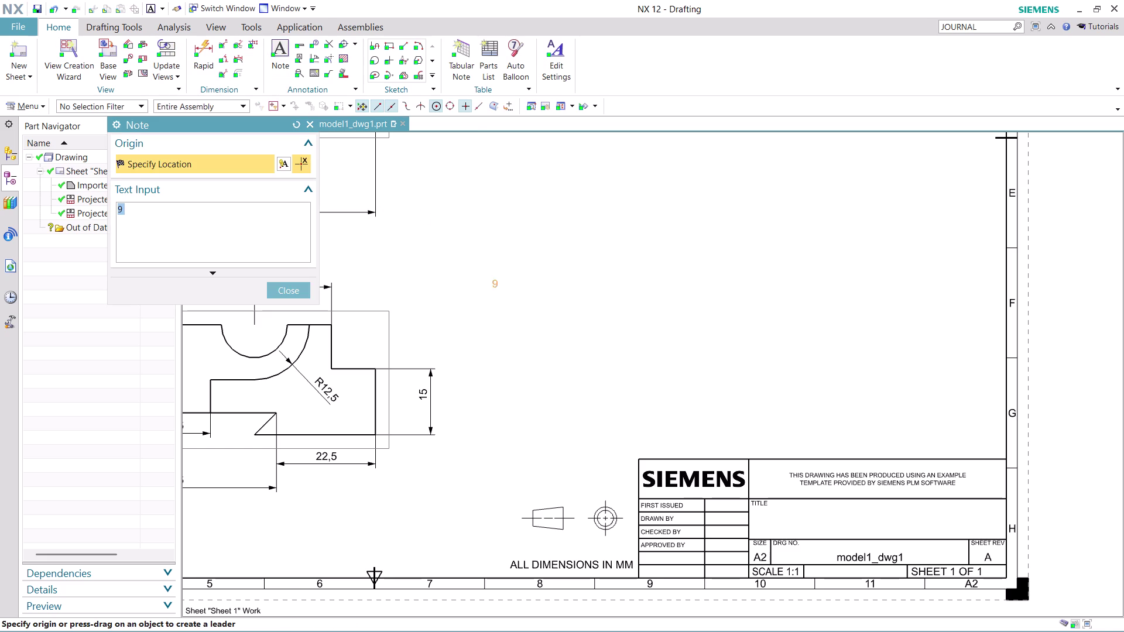
Abandon the '9' title block note and undo its placement.
click(871, 557)
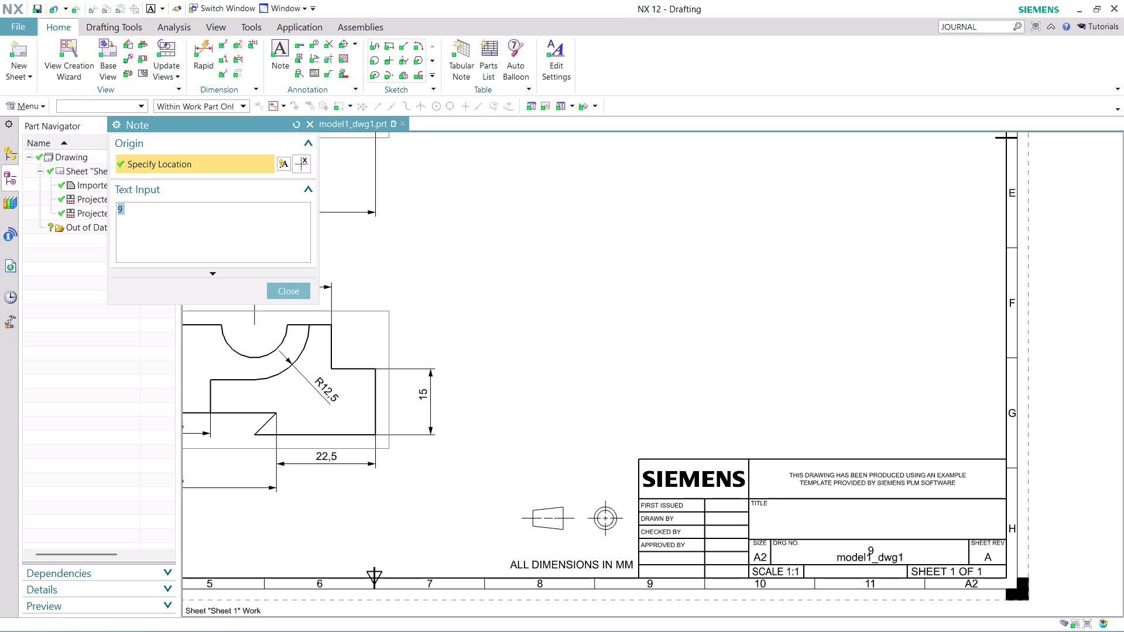
click(295, 296)
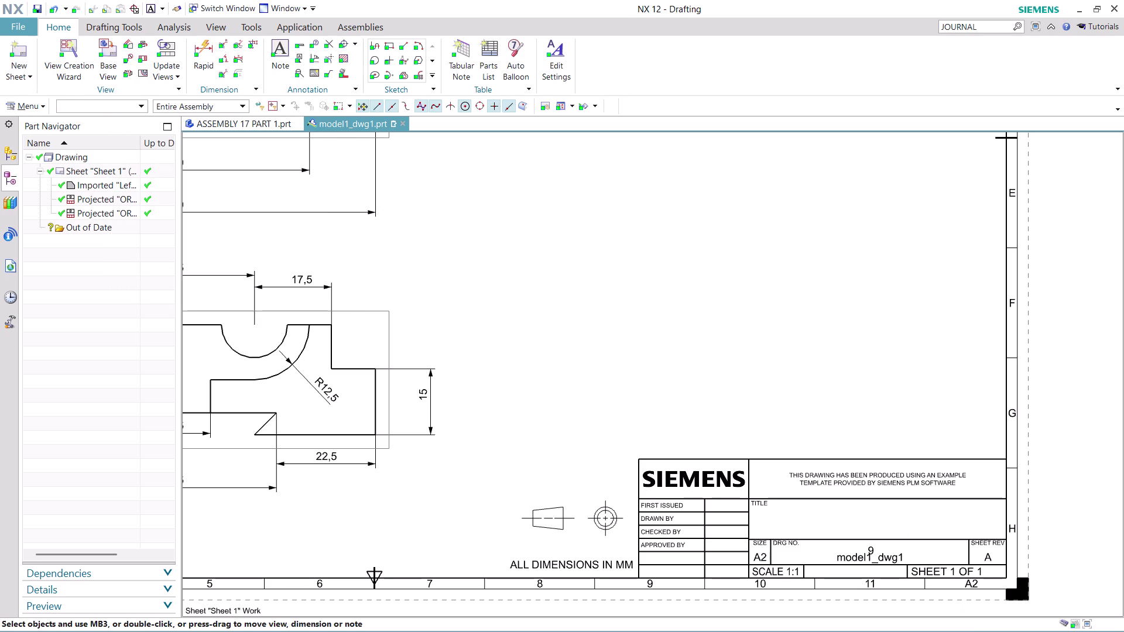
key(ctrl+z)
Zoom in on the title block and dismiss the quick command popup.
scroll(up, 3)
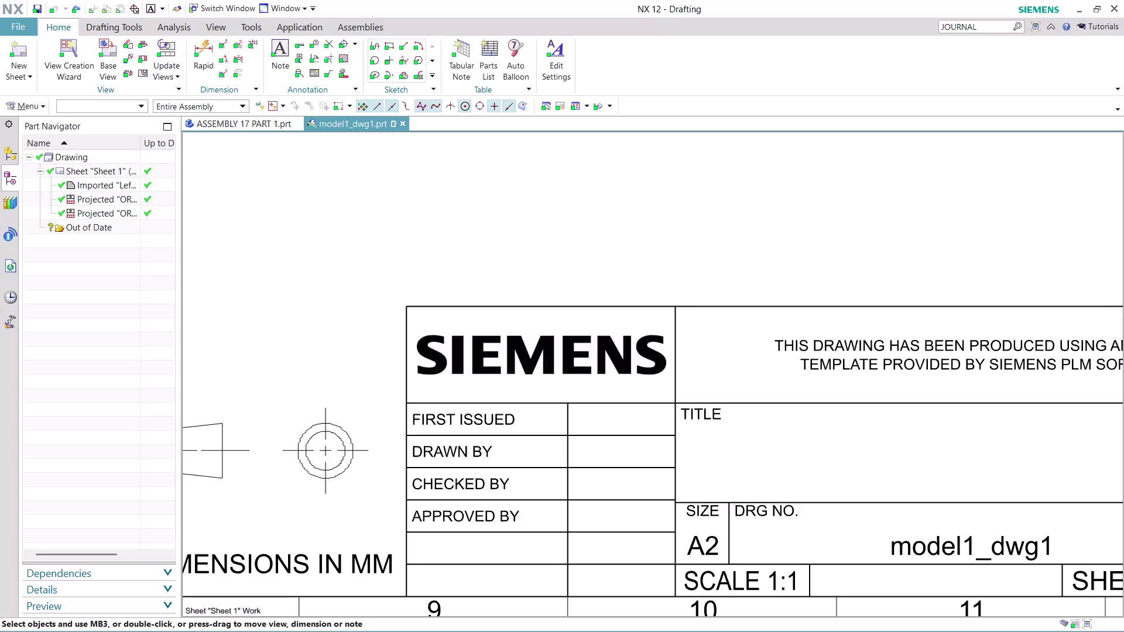
double_click(776, 553)
scroll(down, 3)
scroll(up, 3)
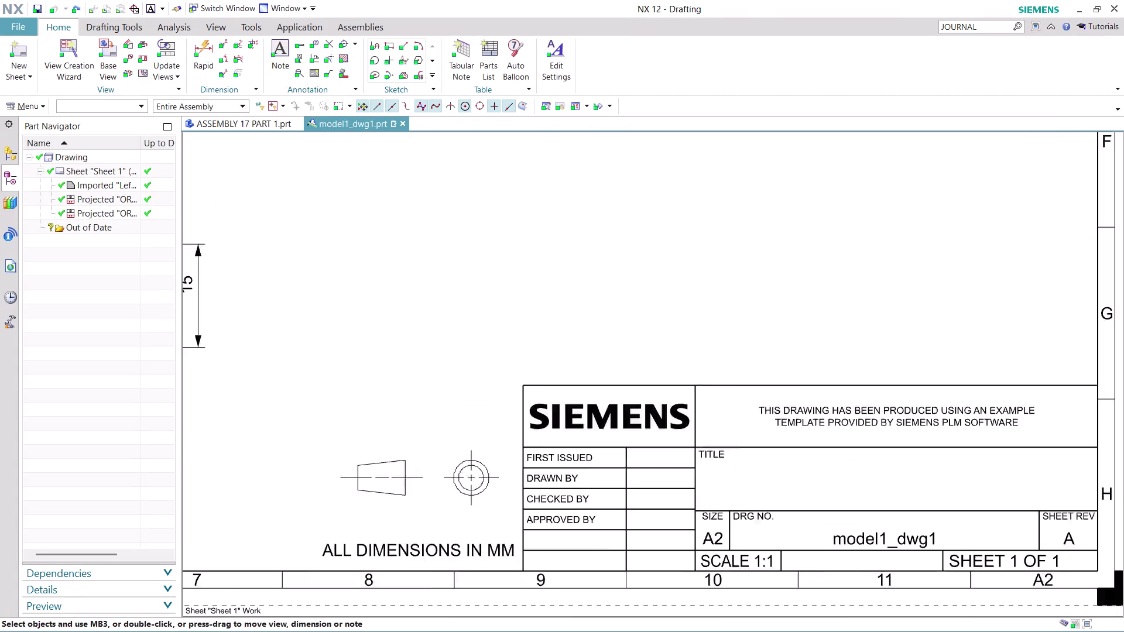
scroll(up, 3)
triple_click(918, 541)
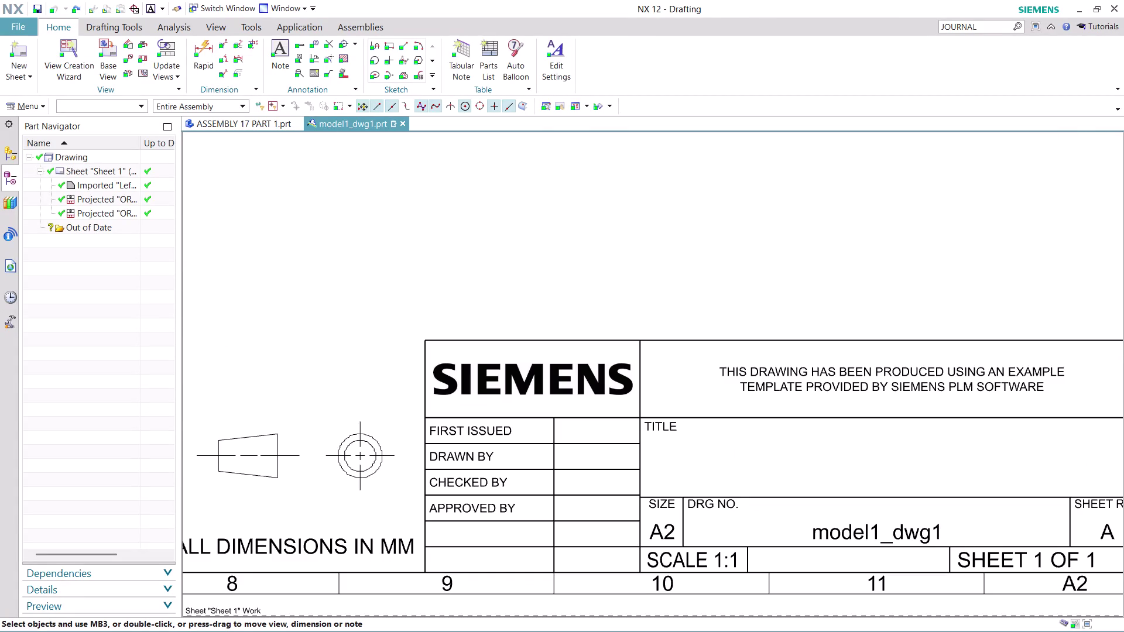
triple_click(430, 342)
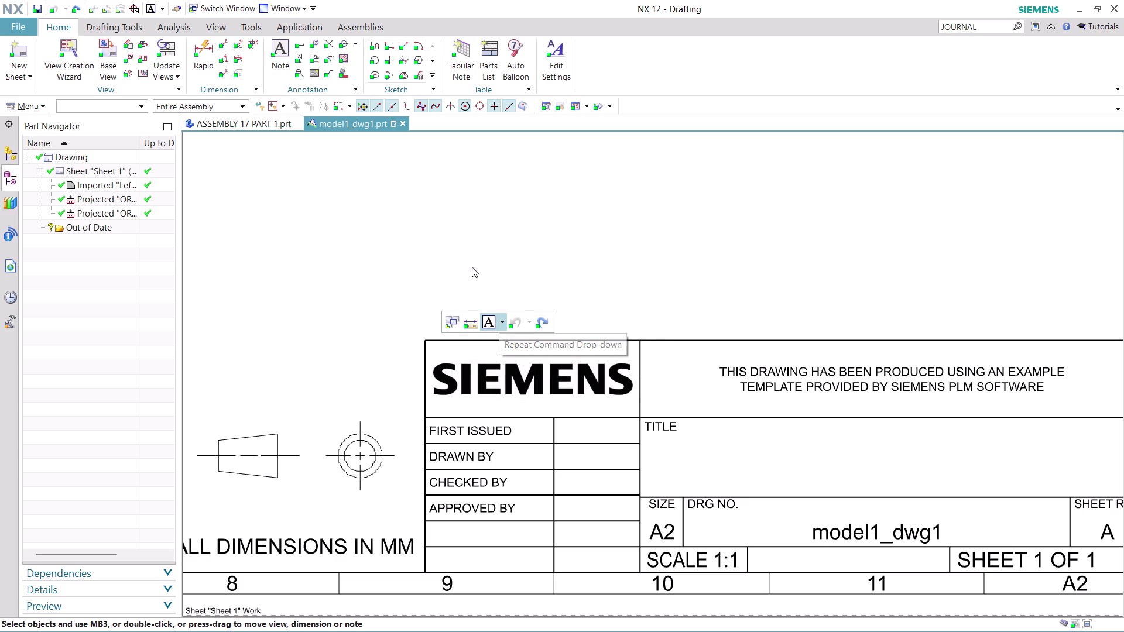
key(Escape)
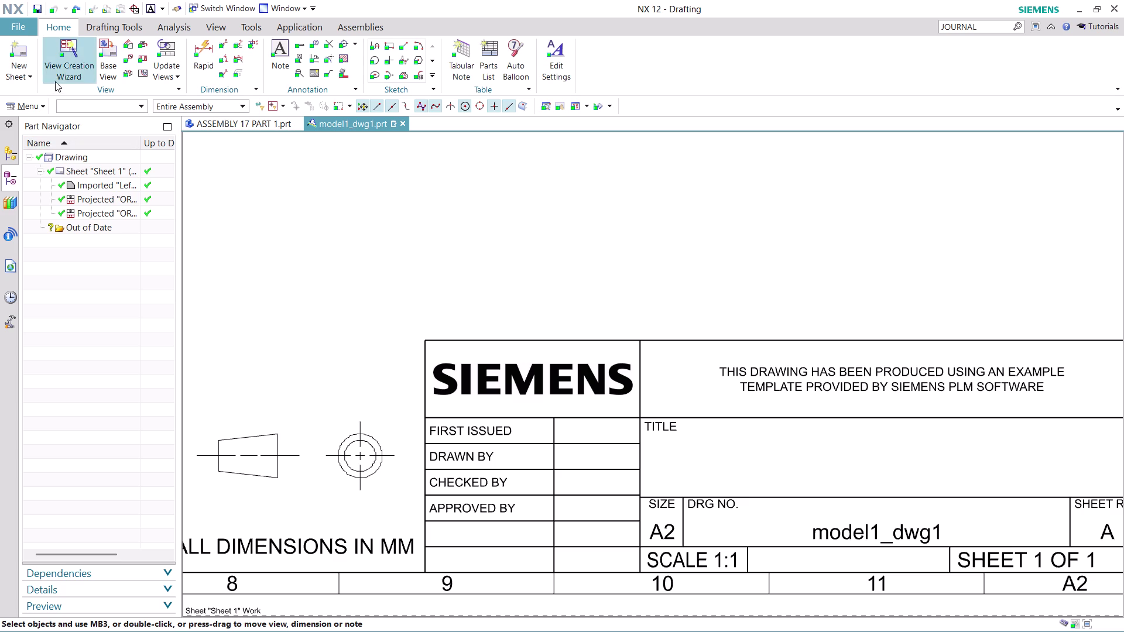
click(21, 77)
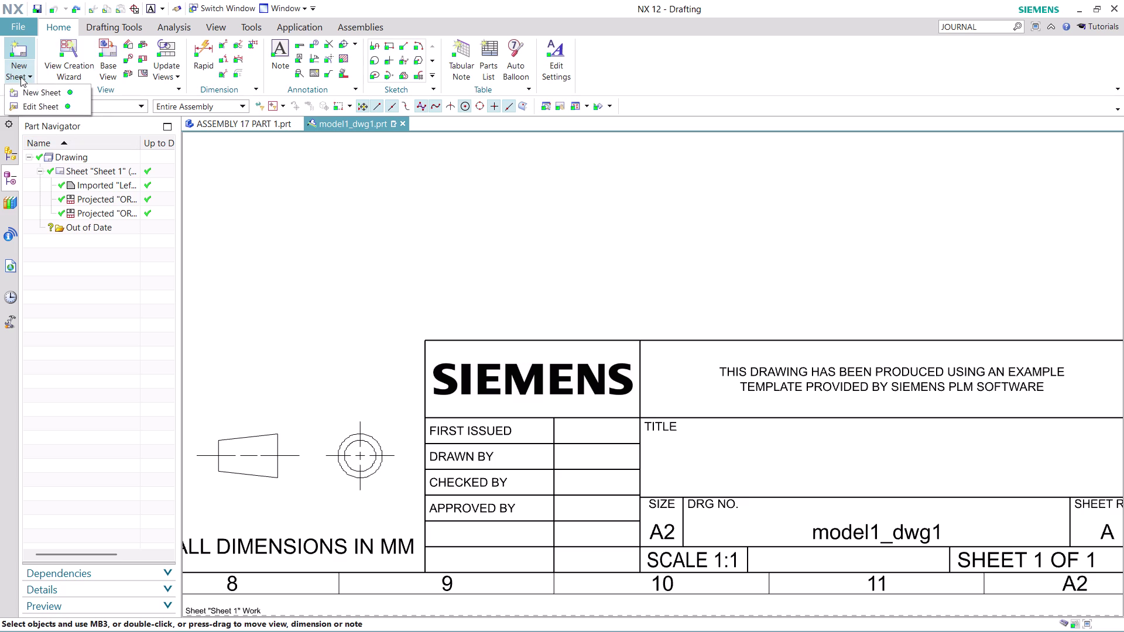
Review Sheet 1's A2, 1:1 settings without changes and inspect the title block.
click(42, 108)
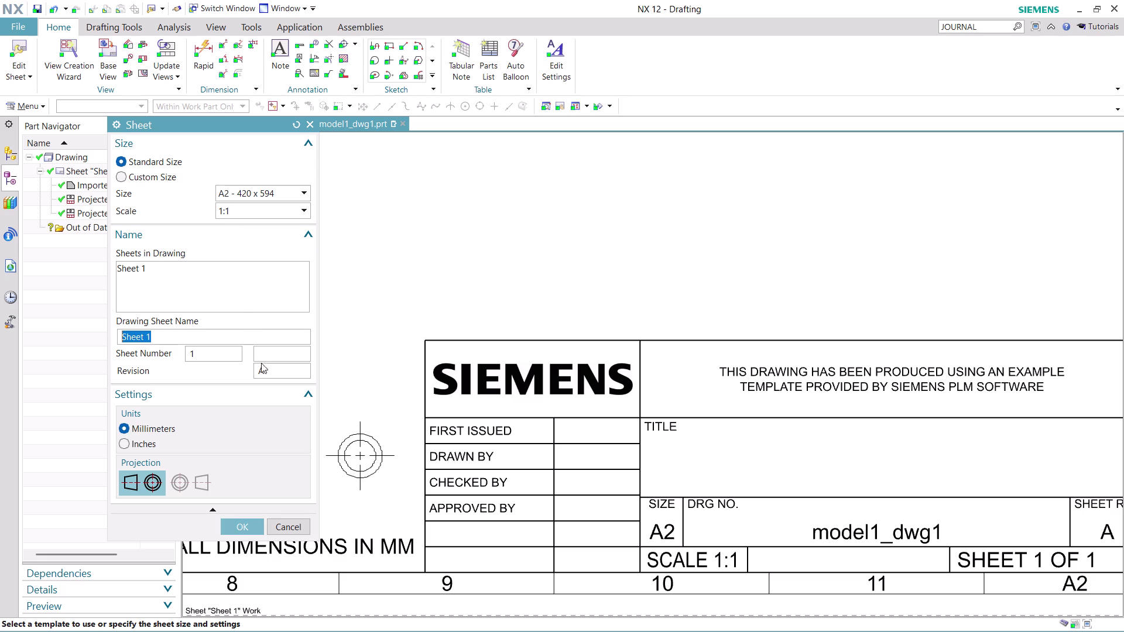
click(281, 527)
scroll(down, 3)
scroll(down, 3)
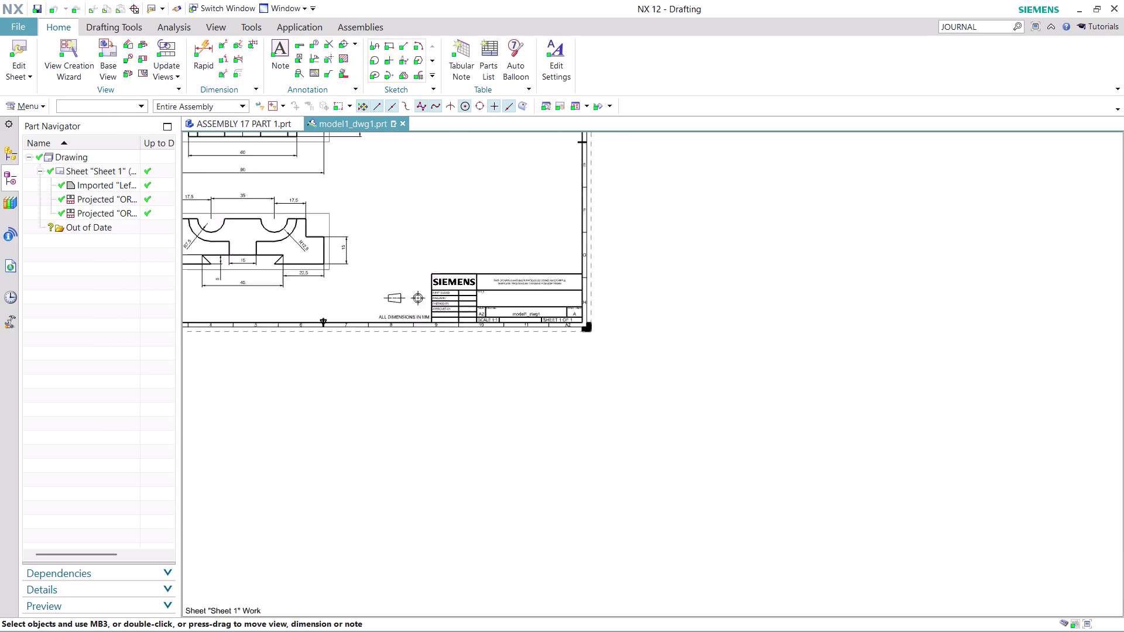
scroll(down, 3)
scroll(up, 3)
scroll(up, 3)
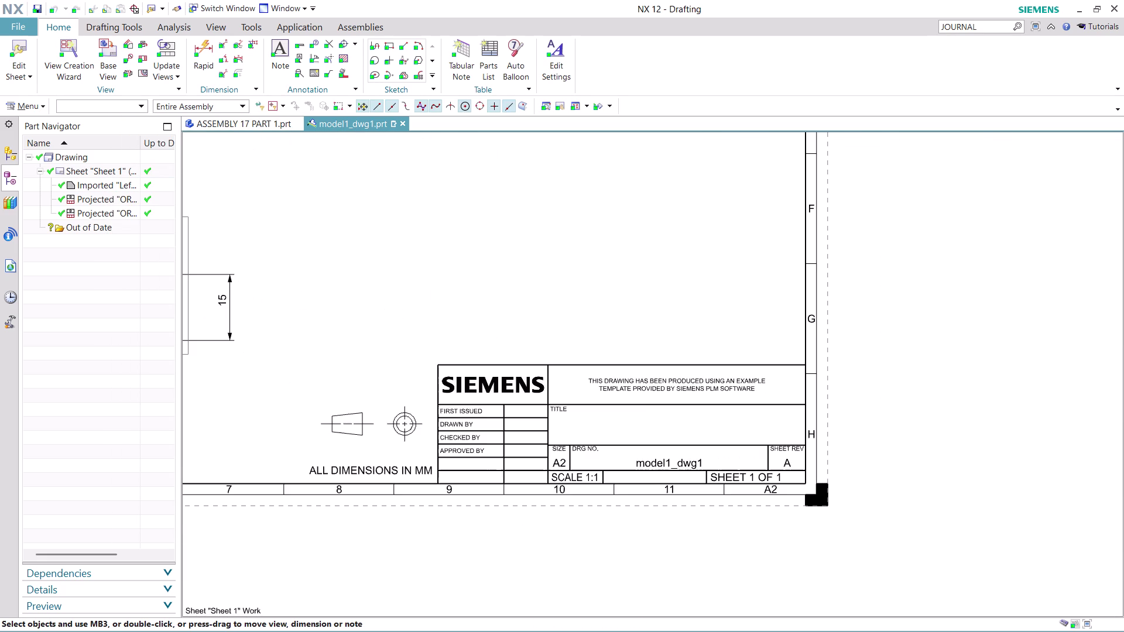
scroll(up, 3)
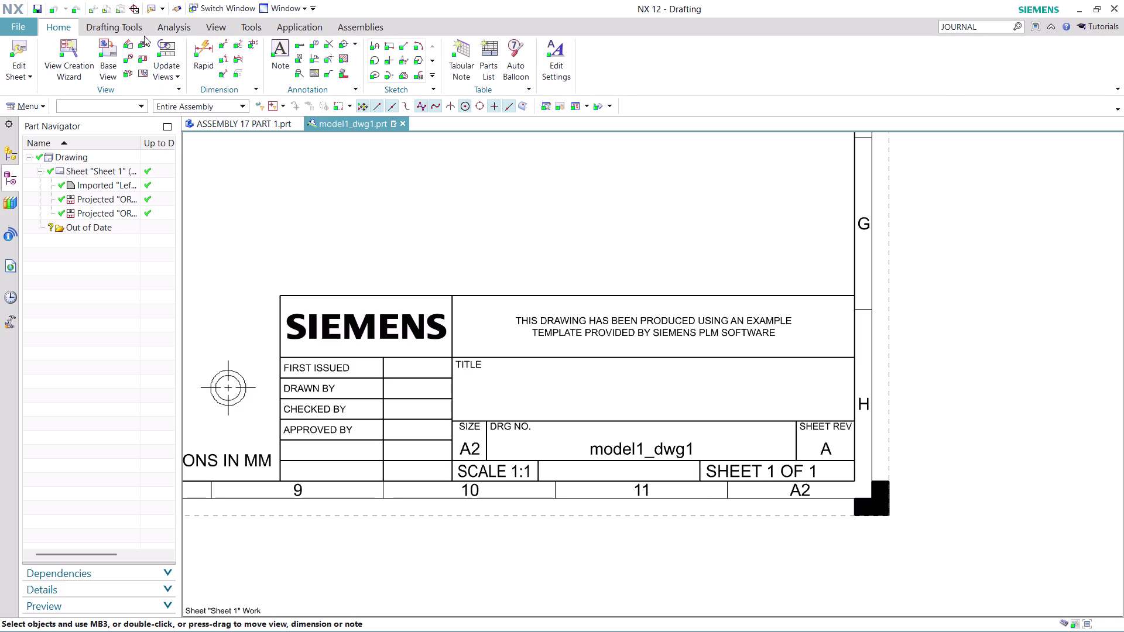
click(123, 24)
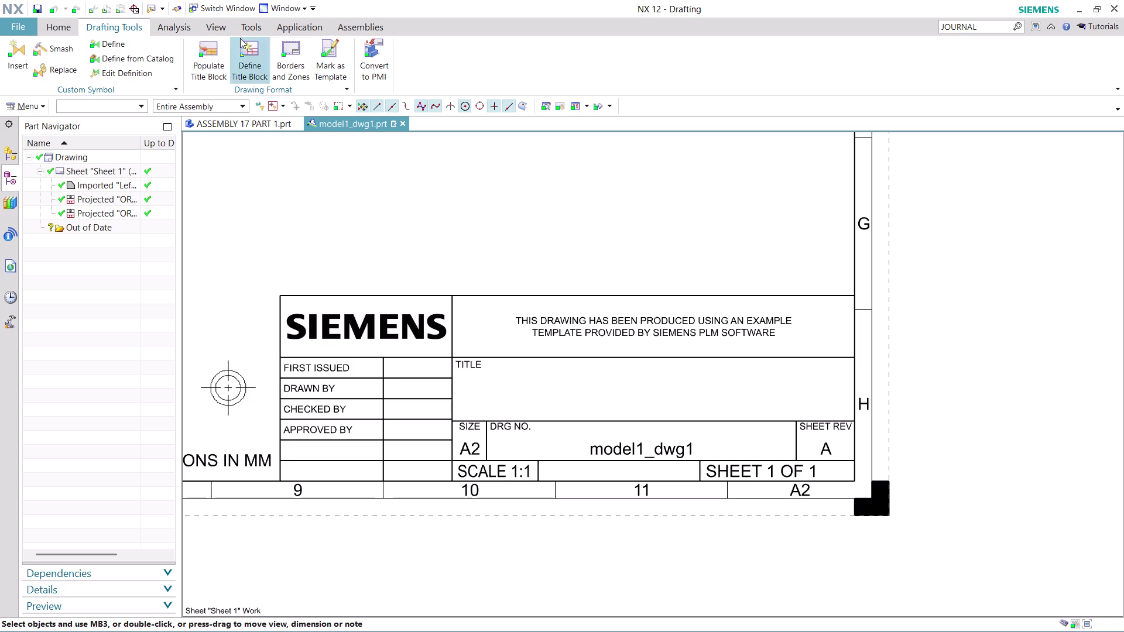
Browse the ribbon tabs, then start Populate Title Block from Drafting Tools.
click(187, 30)
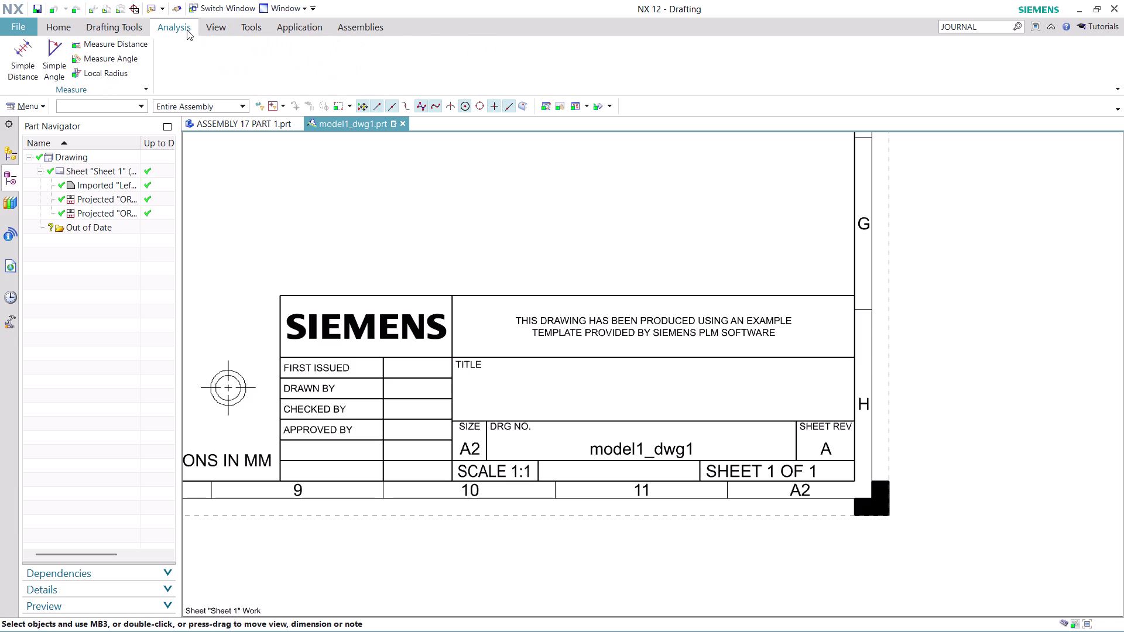
click(228, 27)
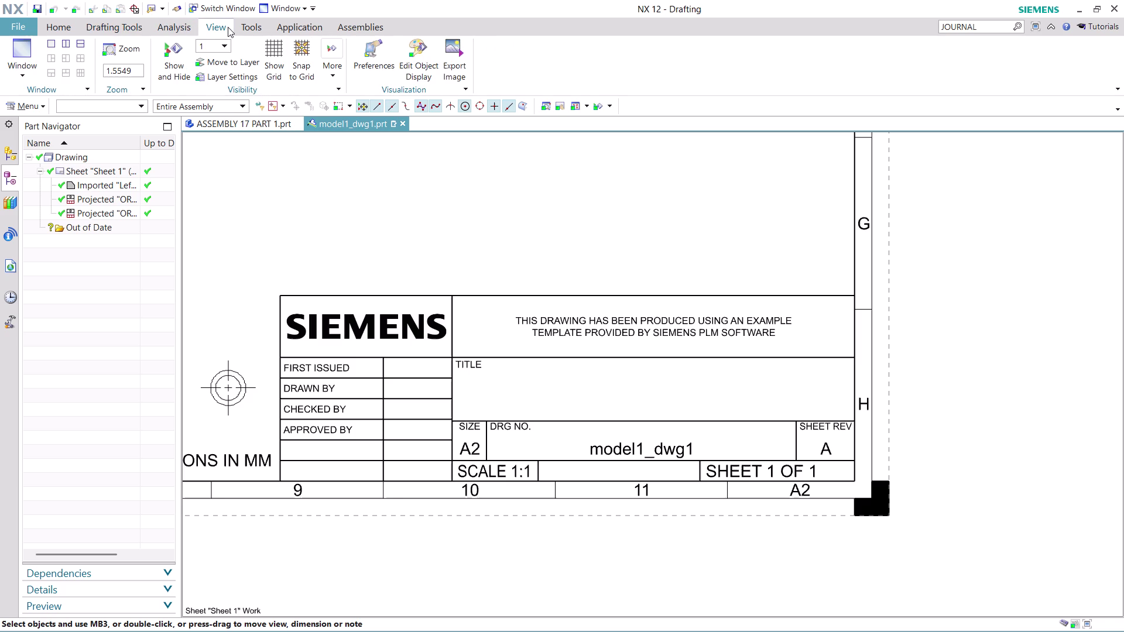
click(343, 72)
click(342, 73)
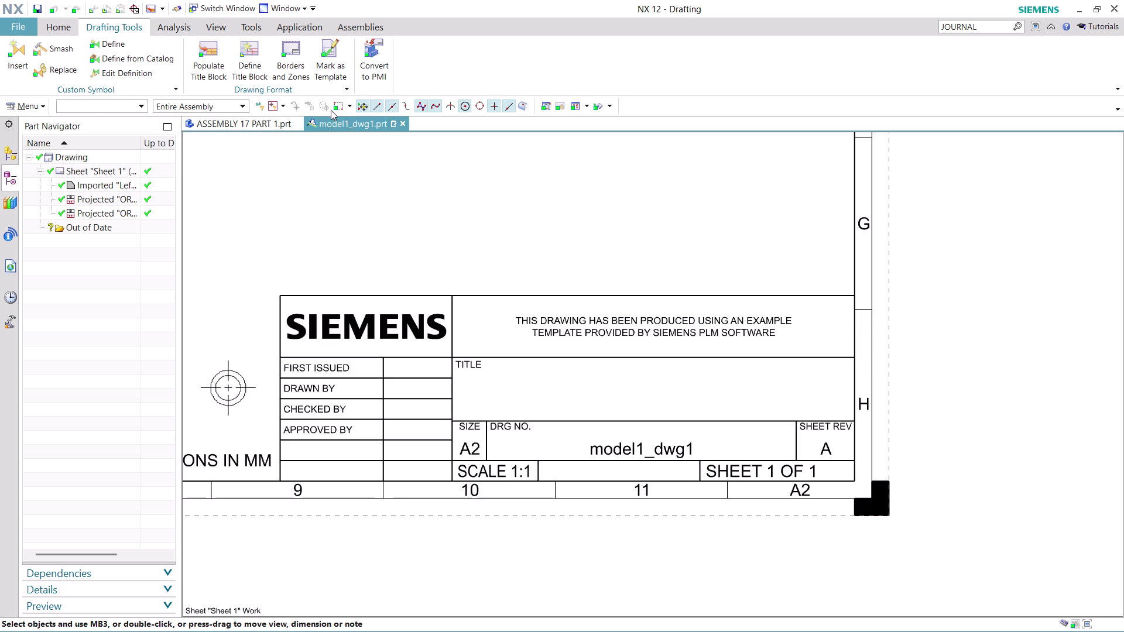
click(338, 66)
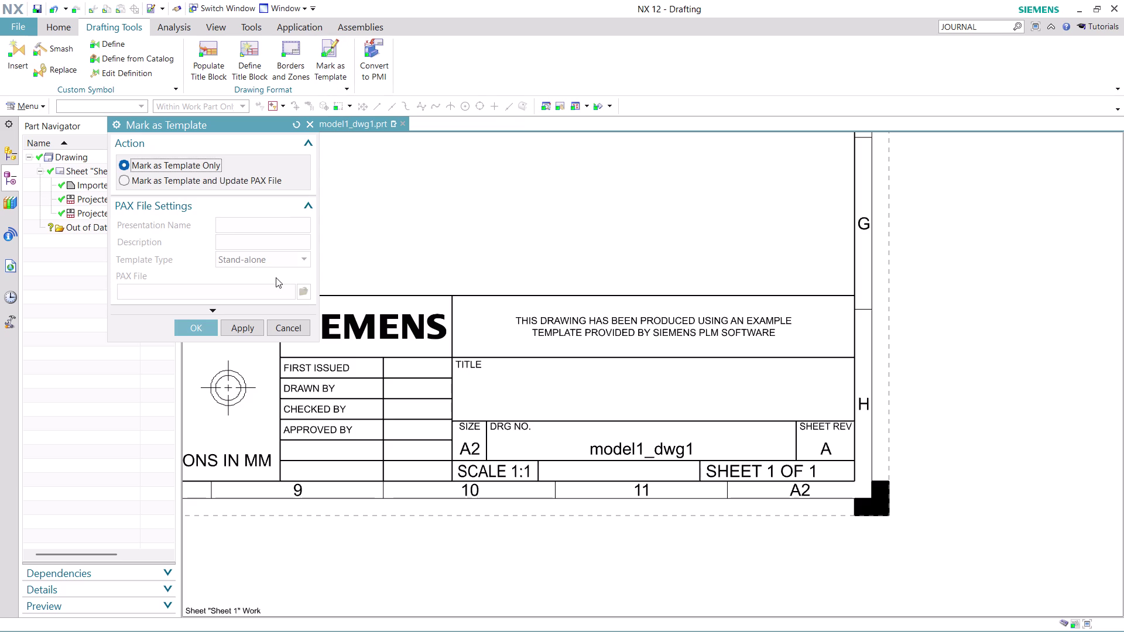
scroll(down, 3)
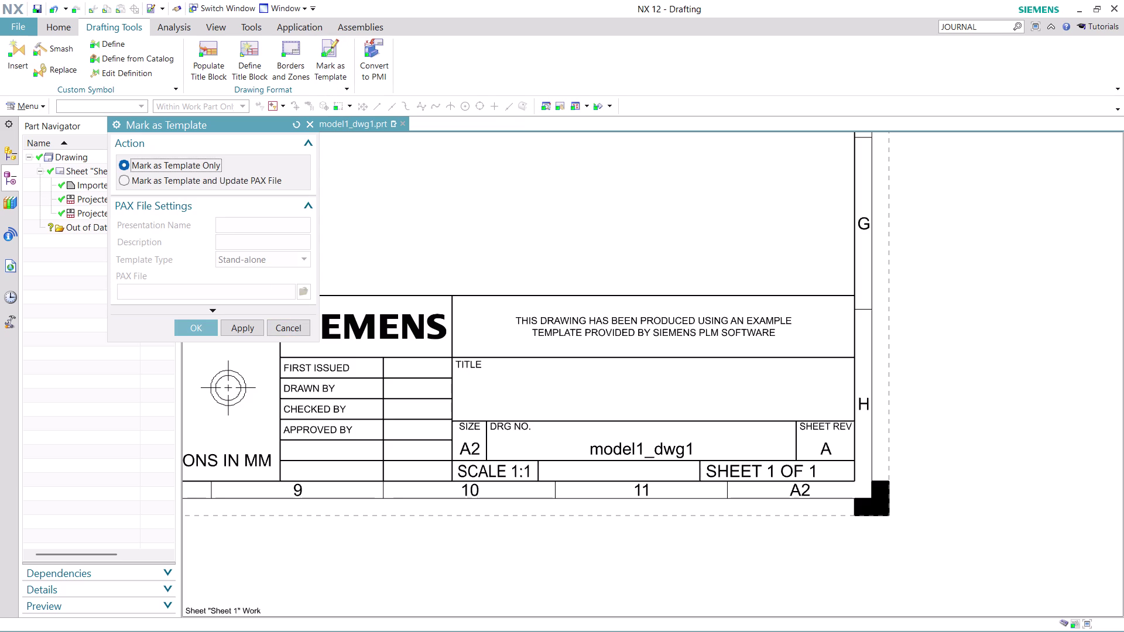
click(621, 446)
click(298, 331)
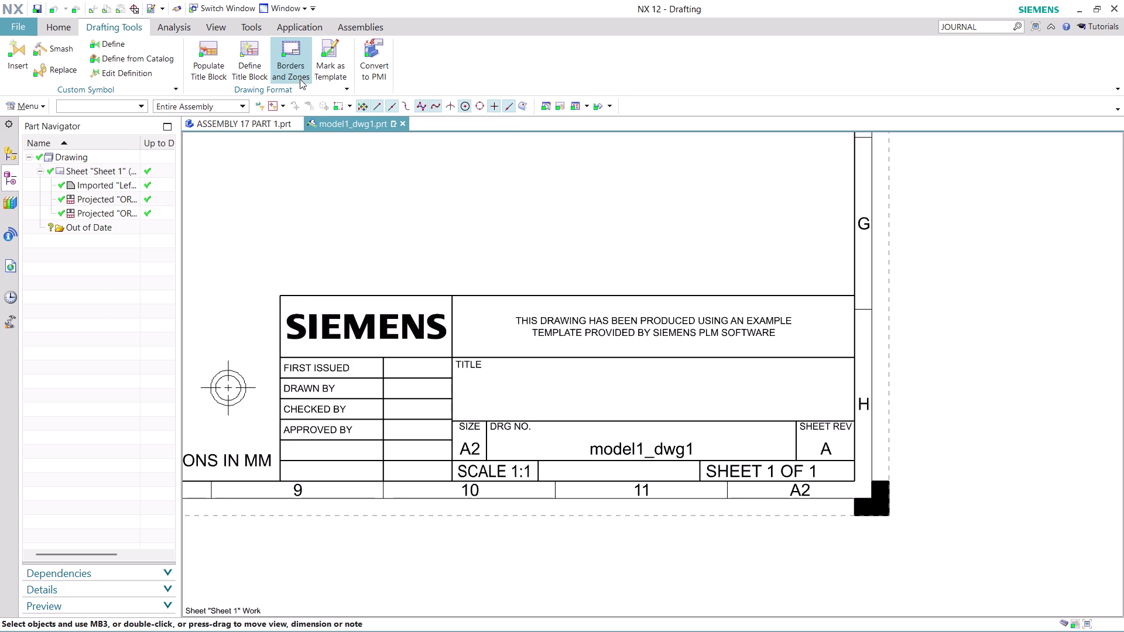
click(298, 76)
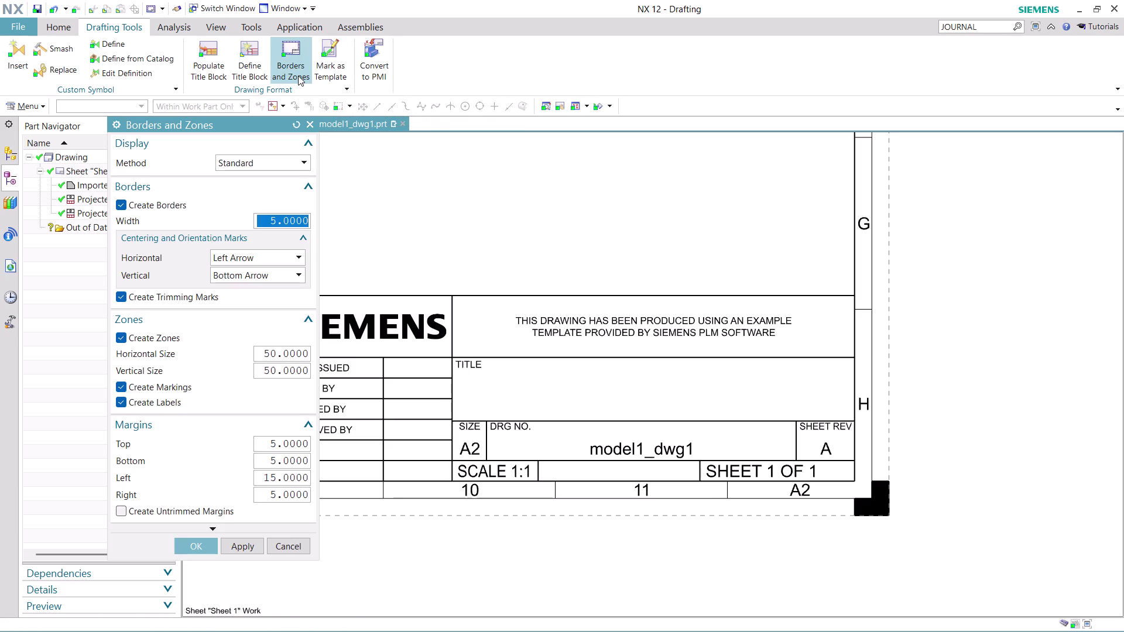
click(293, 548)
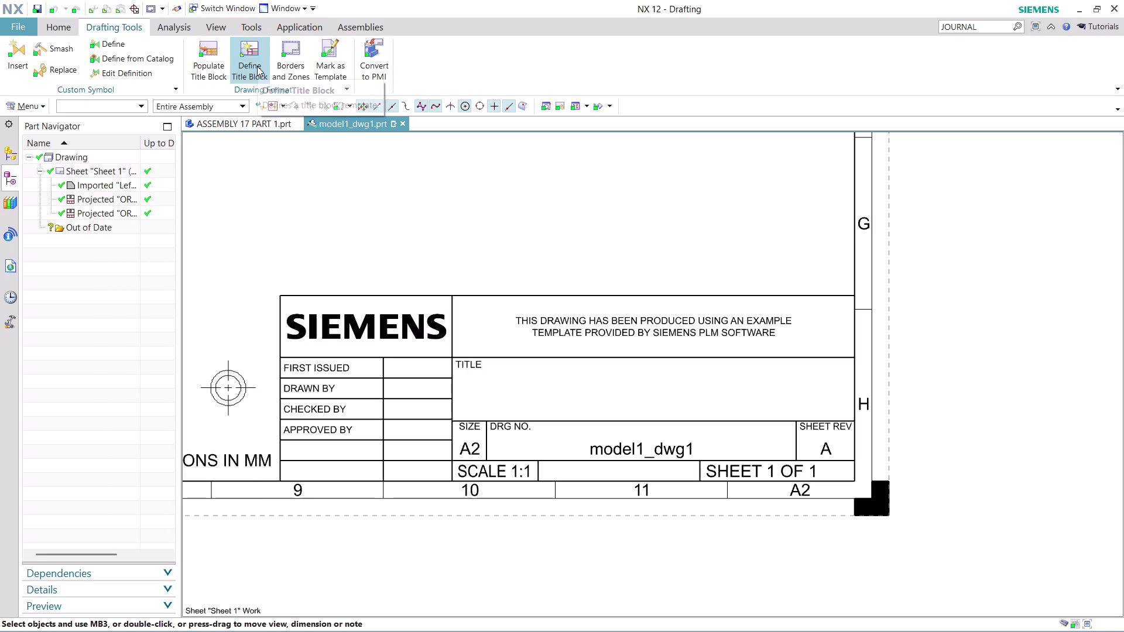
click(257, 67)
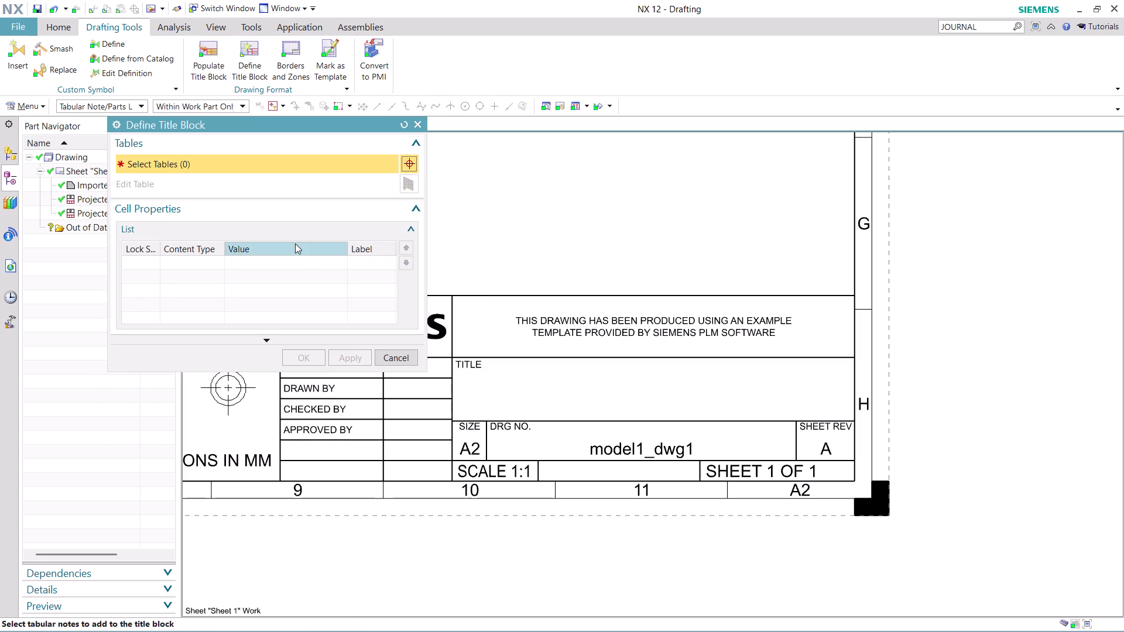
scroll(down, 3)
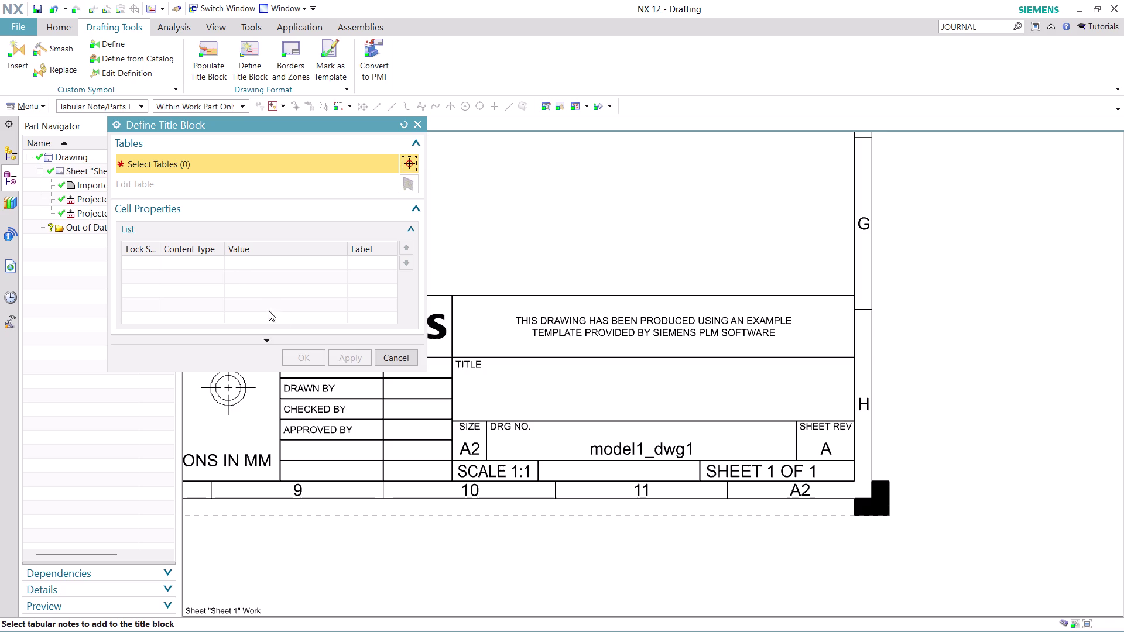
click(582, 420)
click(405, 456)
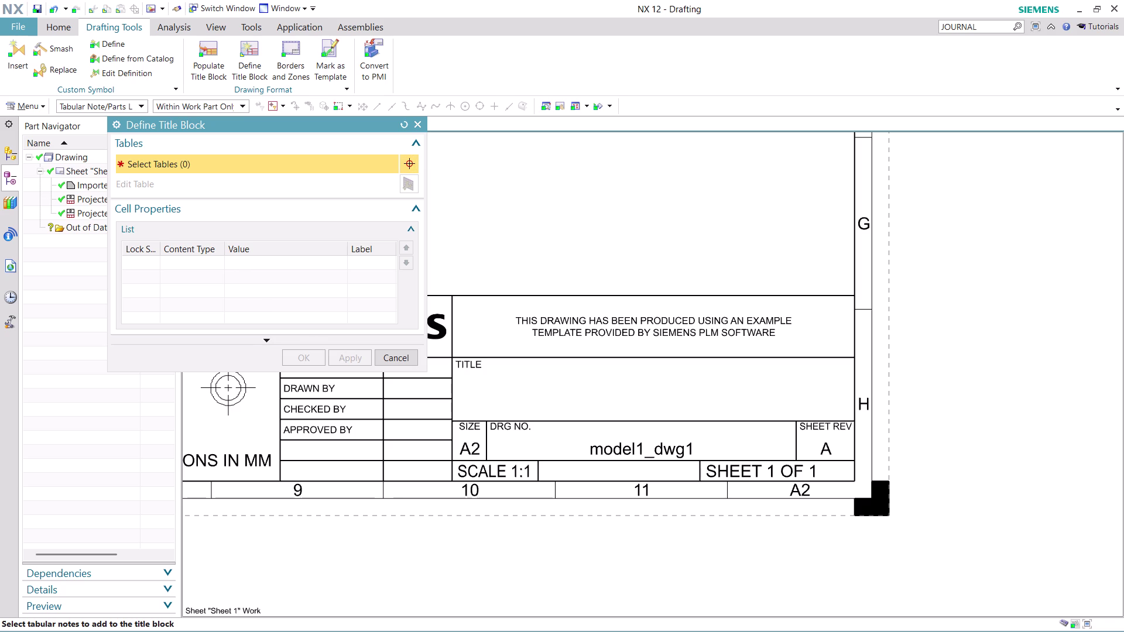
click(443, 473)
drag(480, 469, 506, 468)
drag(611, 473, 649, 470)
drag(694, 466, 761, 463)
click(684, 451)
drag(692, 449, 515, 434)
drag(706, 450, 625, 452)
drag(625, 451, 566, 455)
drag(582, 443, 700, 459)
triple_click(681, 452)
click(404, 358)
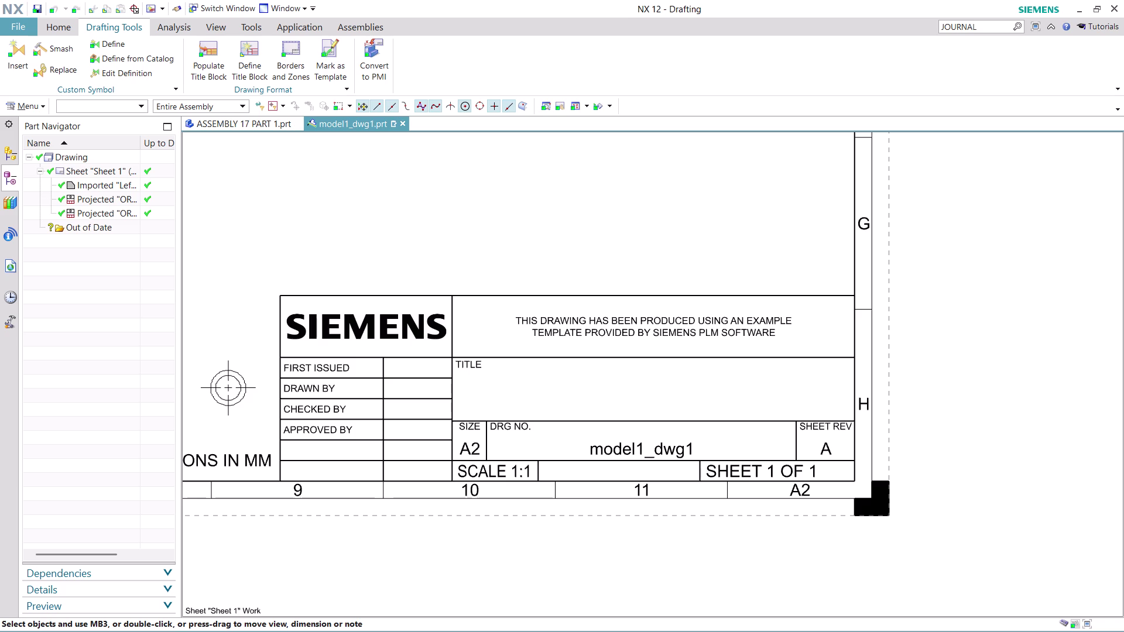
click(66, 31)
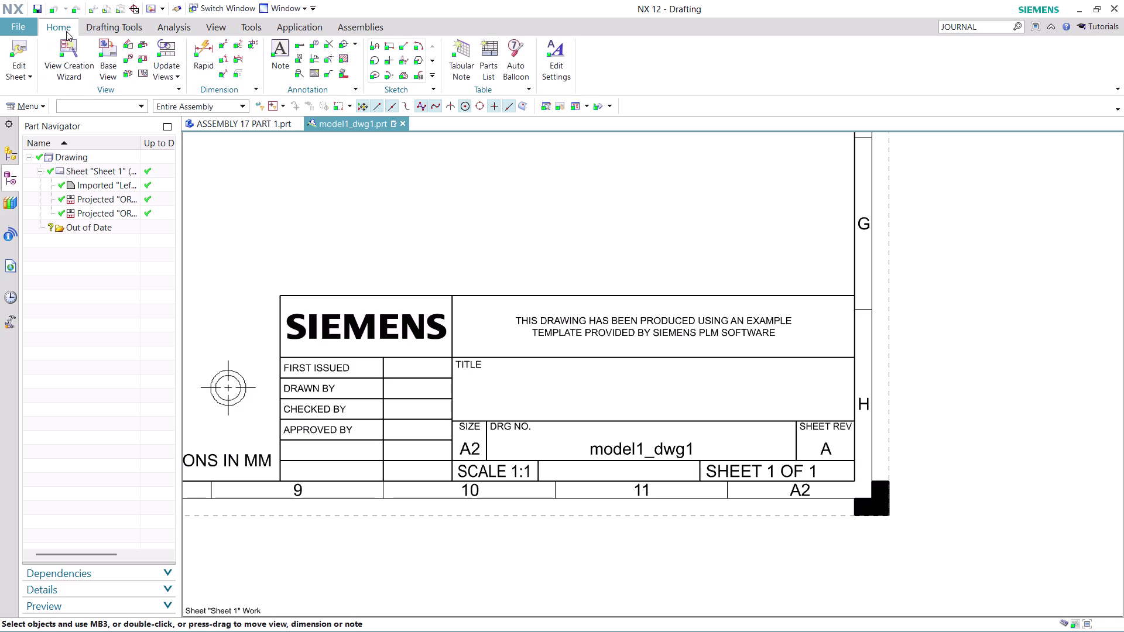
click(161, 70)
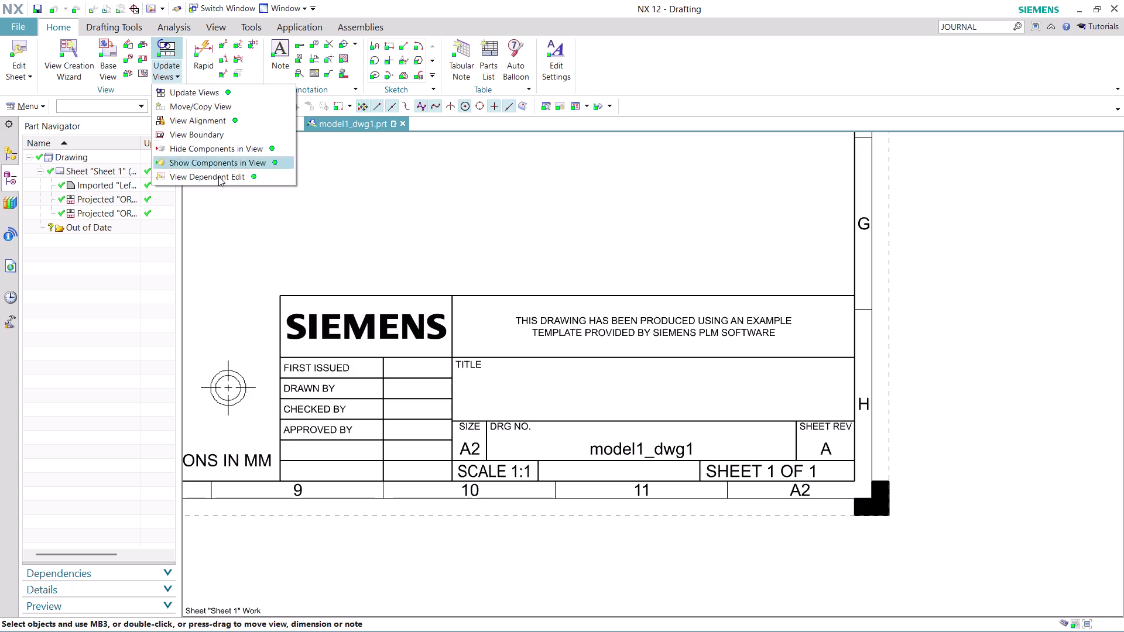
click(225, 178)
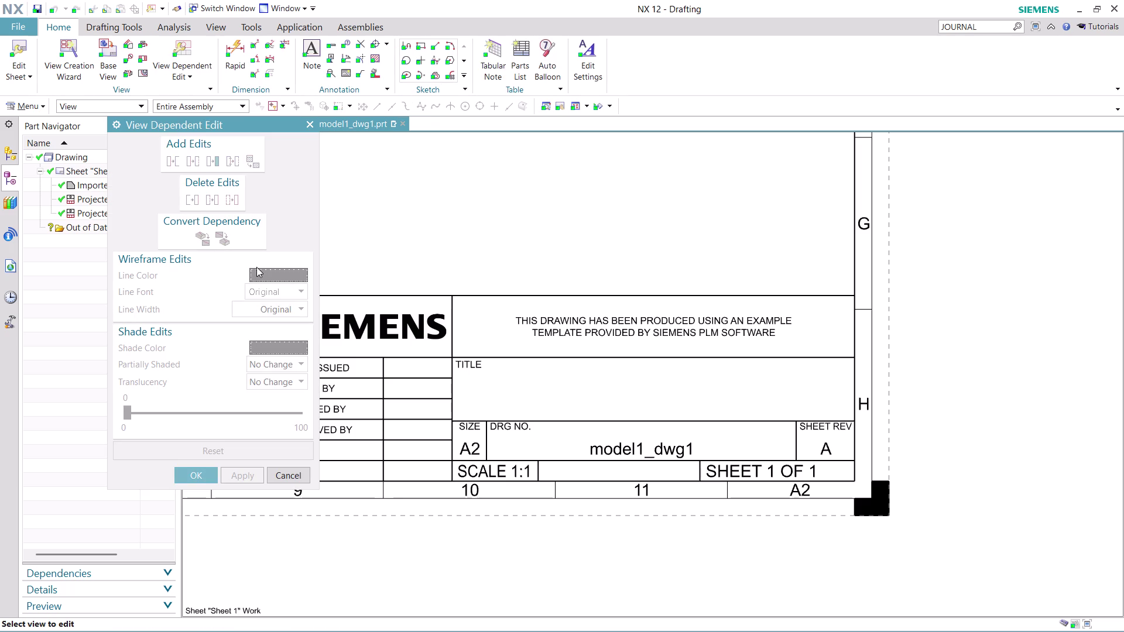
click(285, 479)
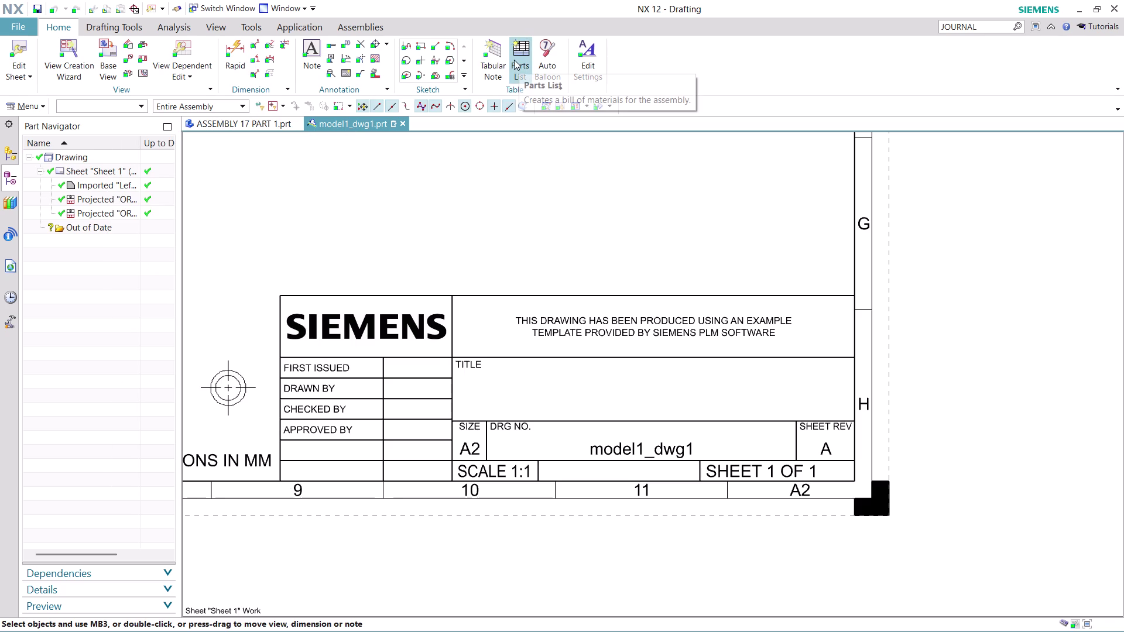
click(497, 69)
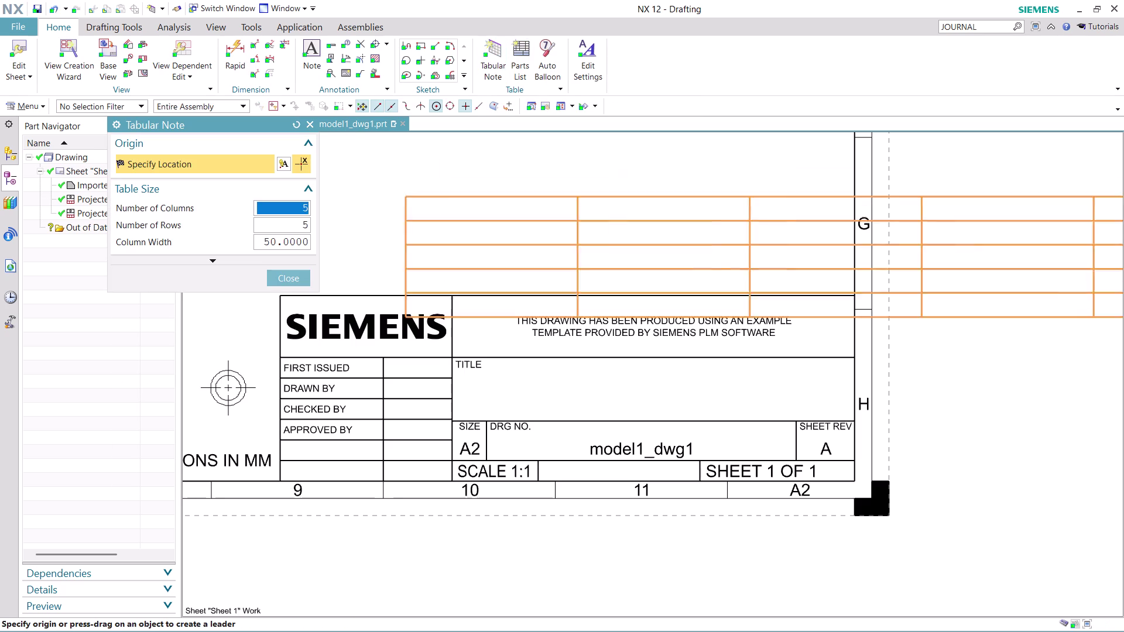
click(285, 273)
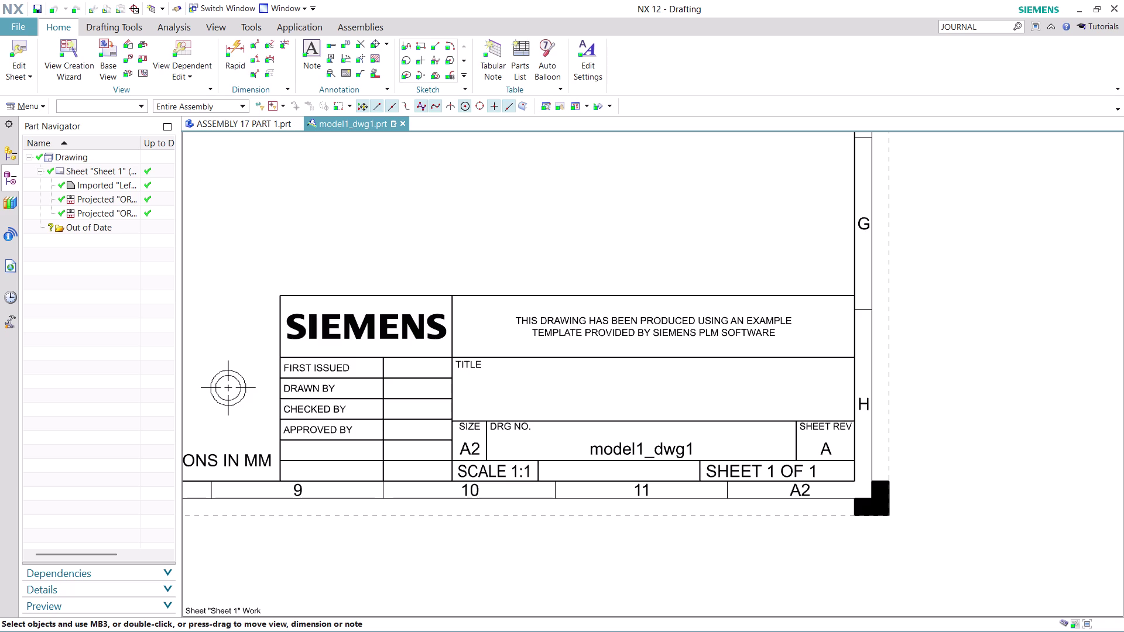
scroll(down, 3)
scroll(up, 3)
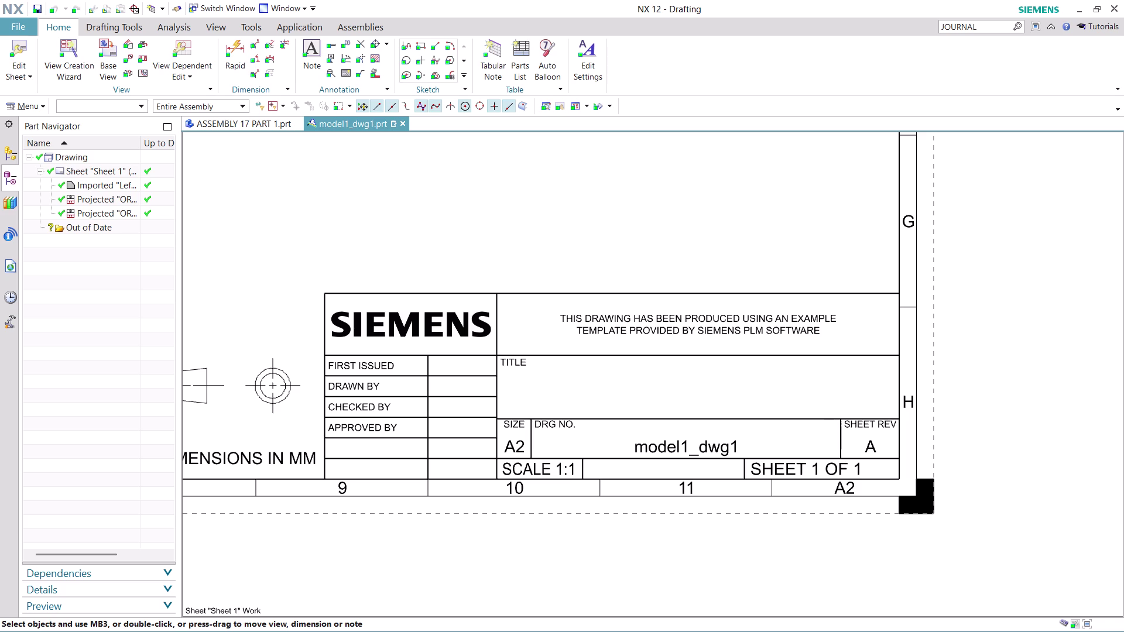
click(25, 26)
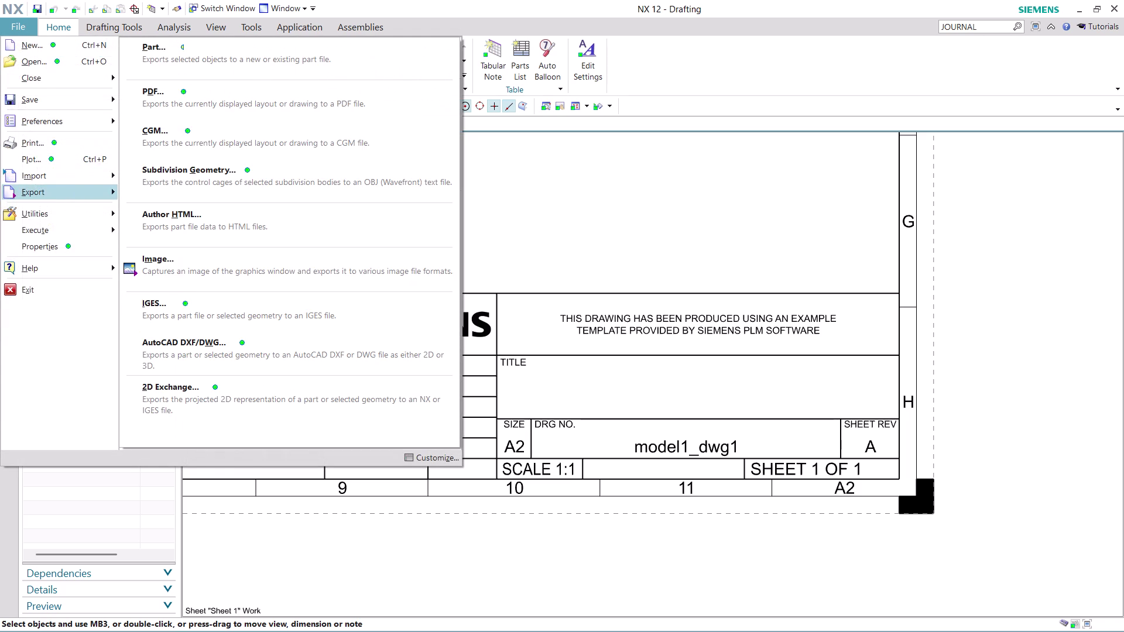
Dismiss the File menu and fit the whole drawing sheet in view.
click(533, 230)
scroll(down, 3)
middle_drag(447, 189, 740, 495)
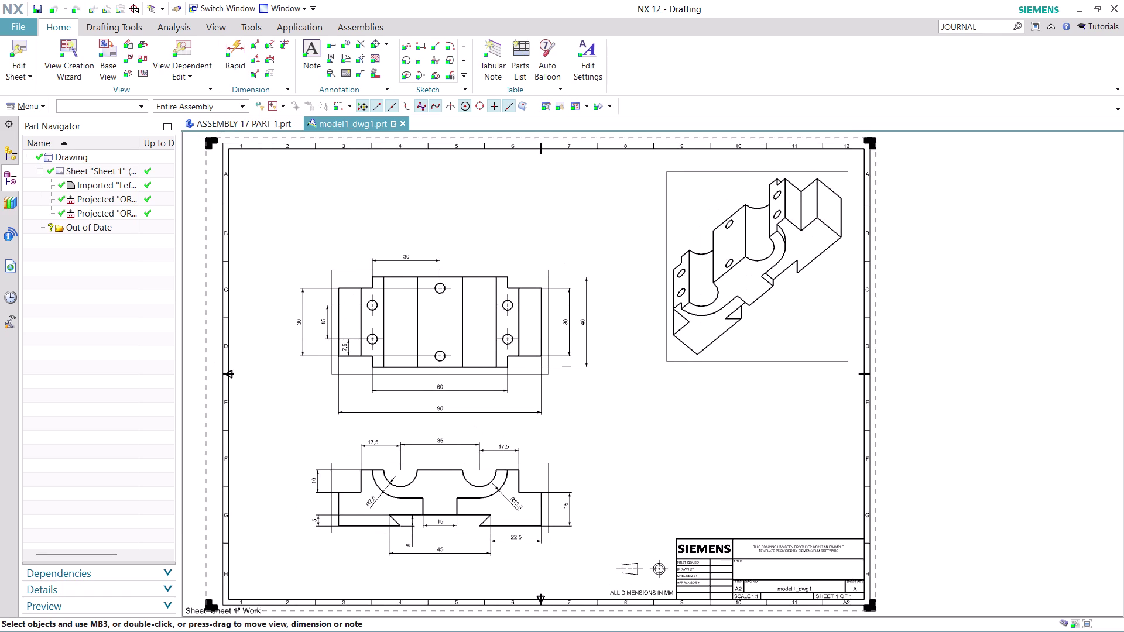
middle_drag(740, 495, 749, 496)
Set Sheet 1 A2 as the PDF export source, then dismiss the setup.
click(18, 22)
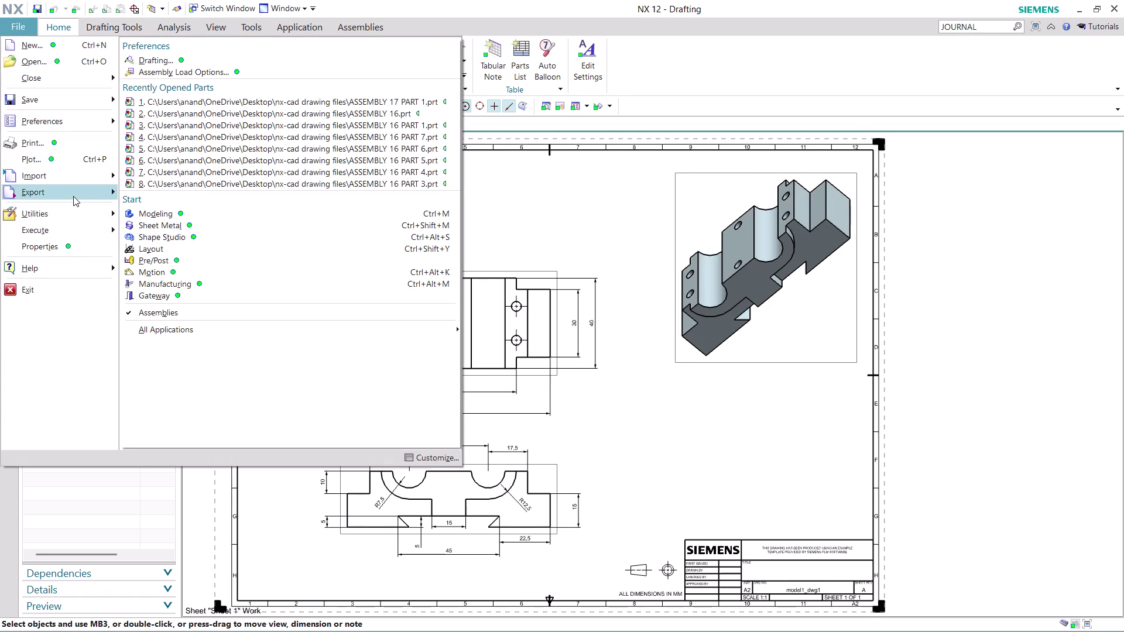
click(238, 94)
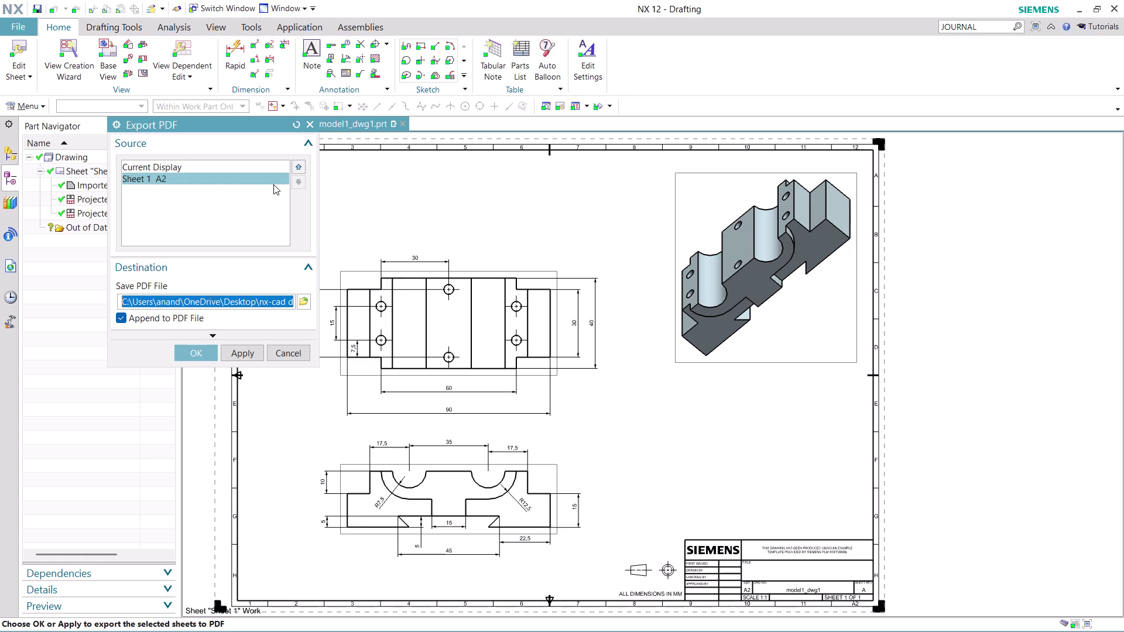
scroll(up, 3)
scroll(down, 3)
scroll(up, 3)
click(302, 170)
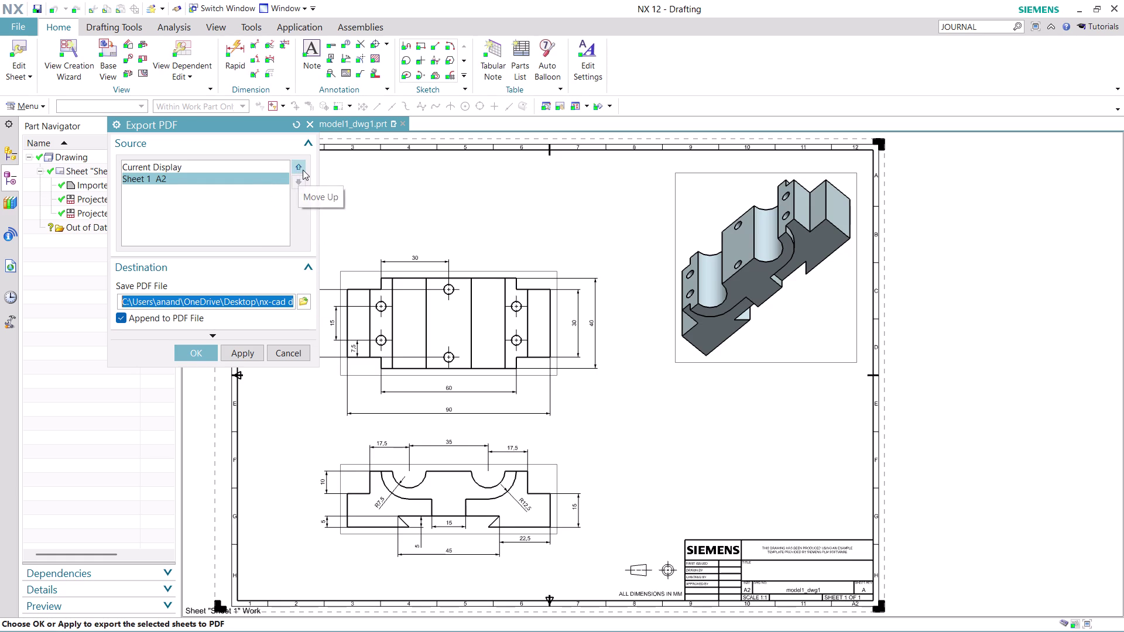
click(303, 186)
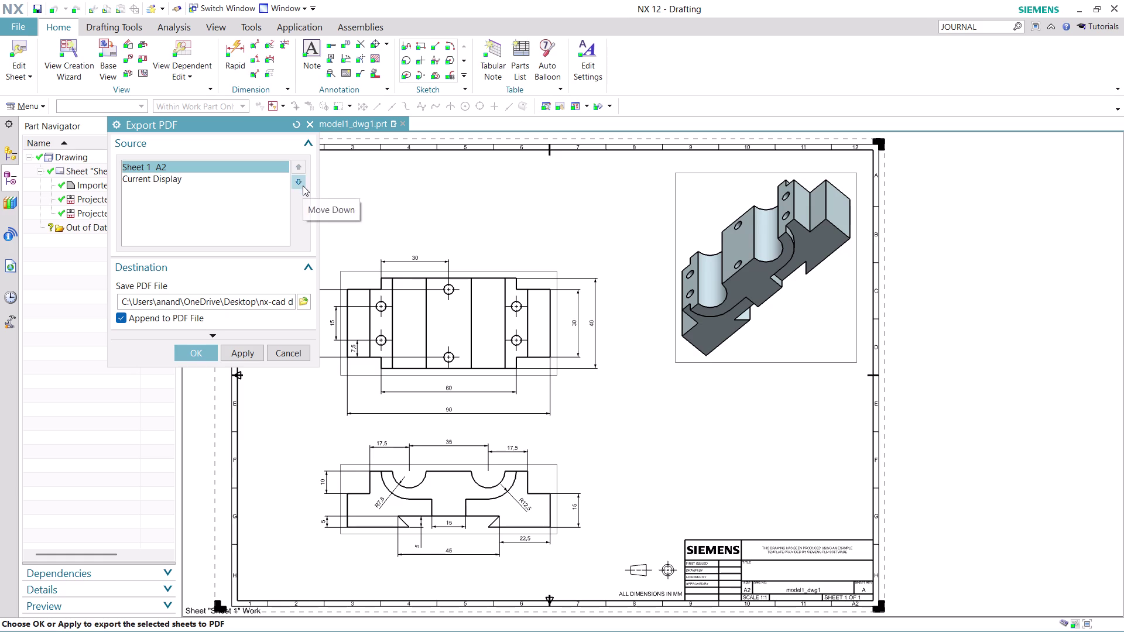
click(292, 347)
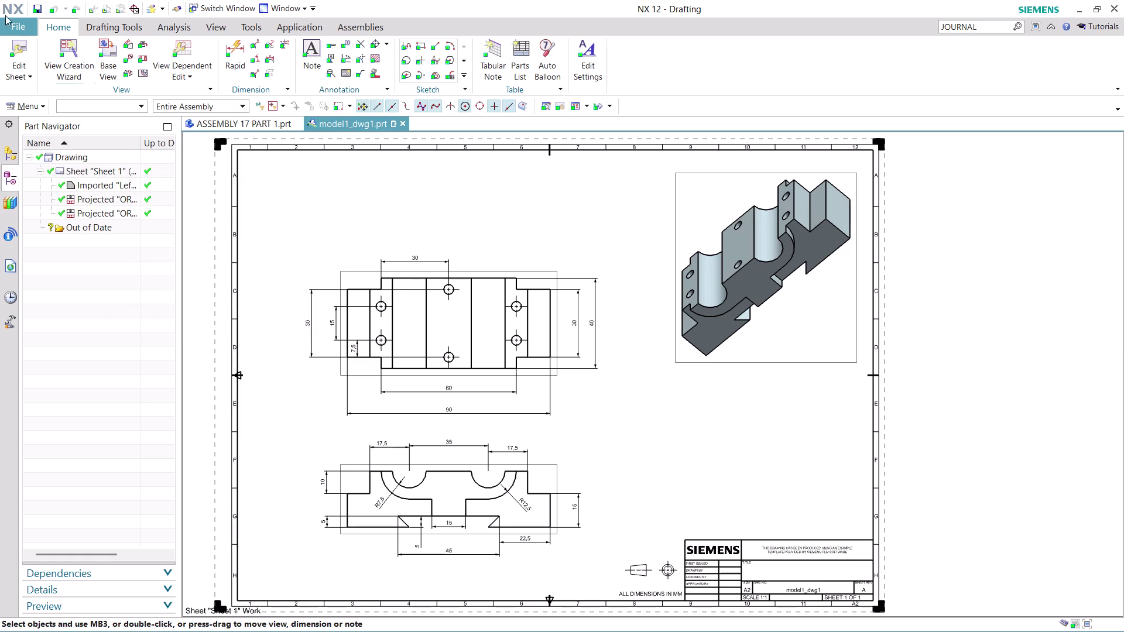
Reopen File > Export > PDF and browse for the output file.
click(13, 28)
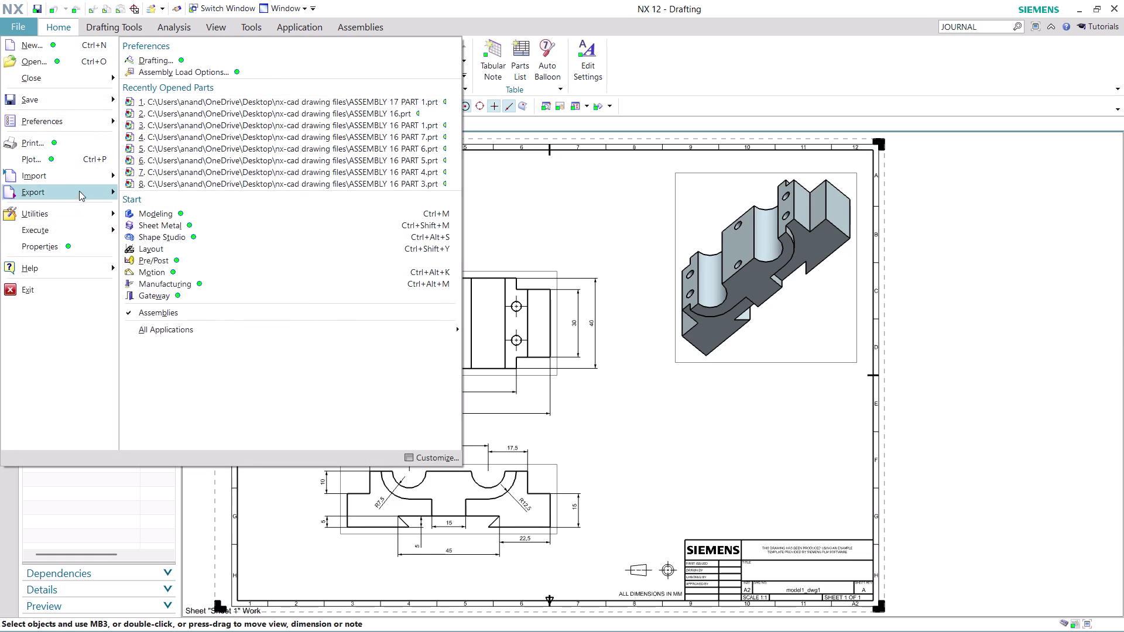
click(227, 110)
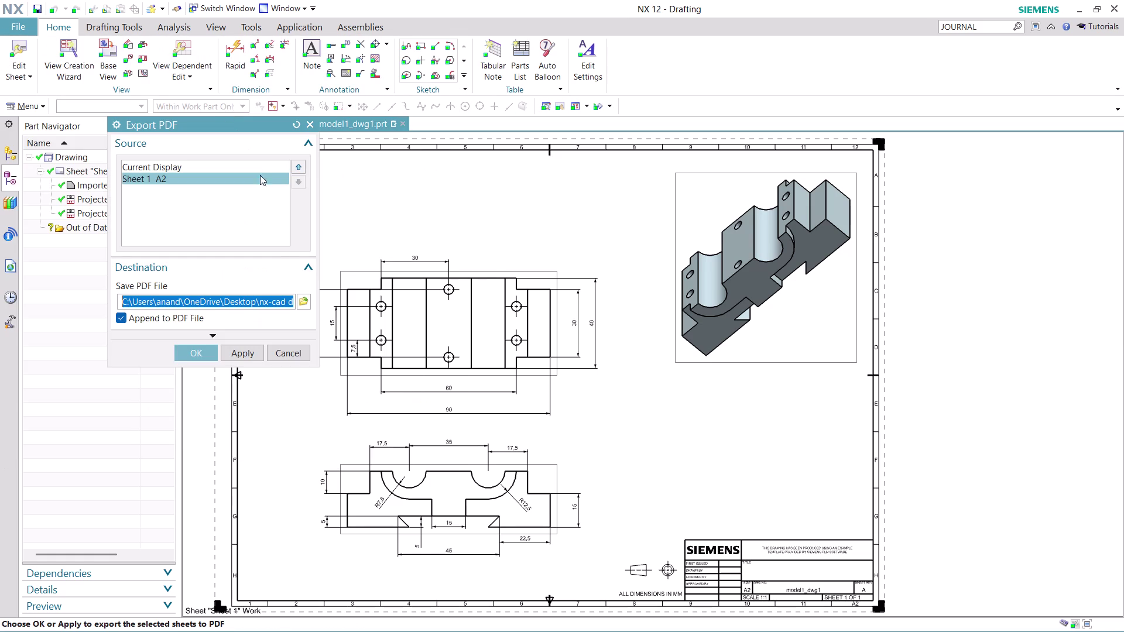
click(308, 297)
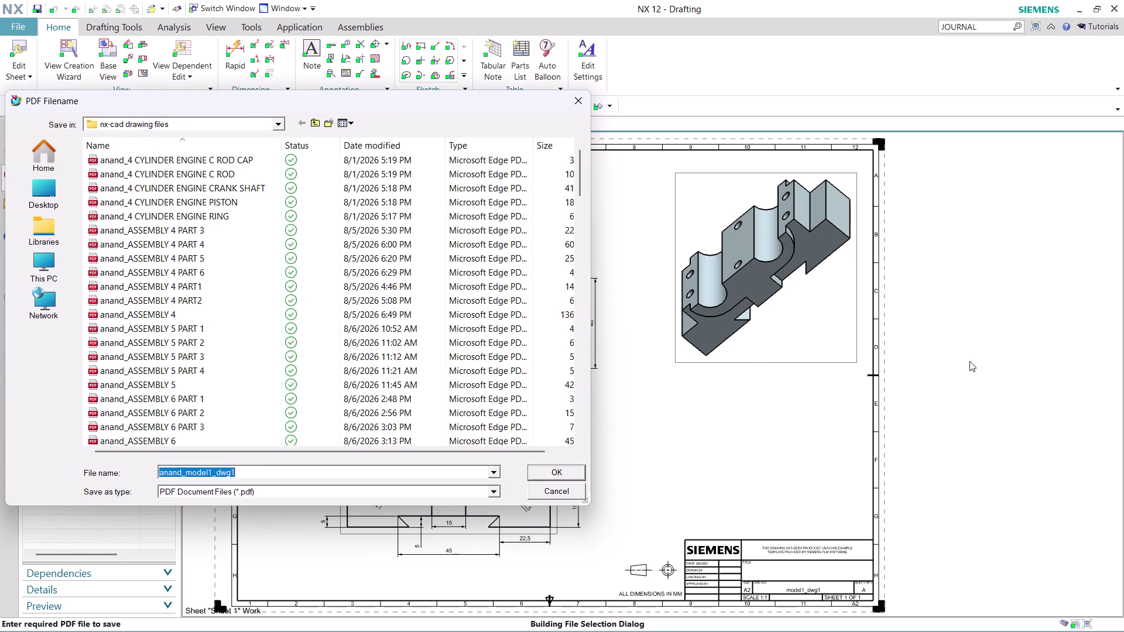
Export the sheet to a PDF named 'ASSEMBLY 17 PART 1'.
key(a)
text(SS)
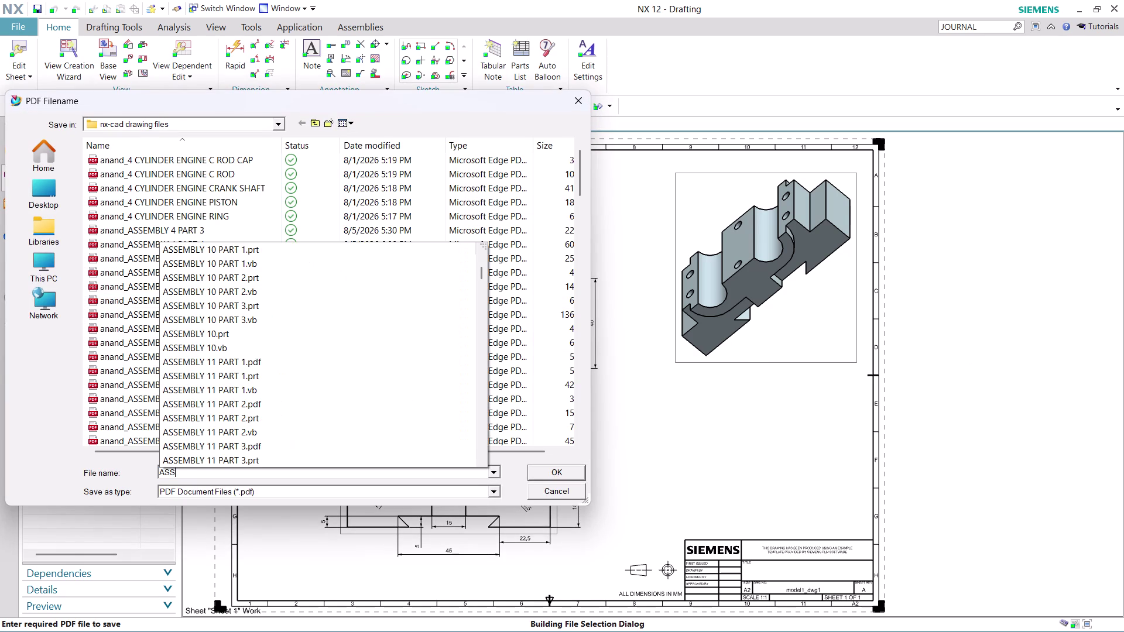
text(EMBLY)
key(space)
text(17)
key(space)
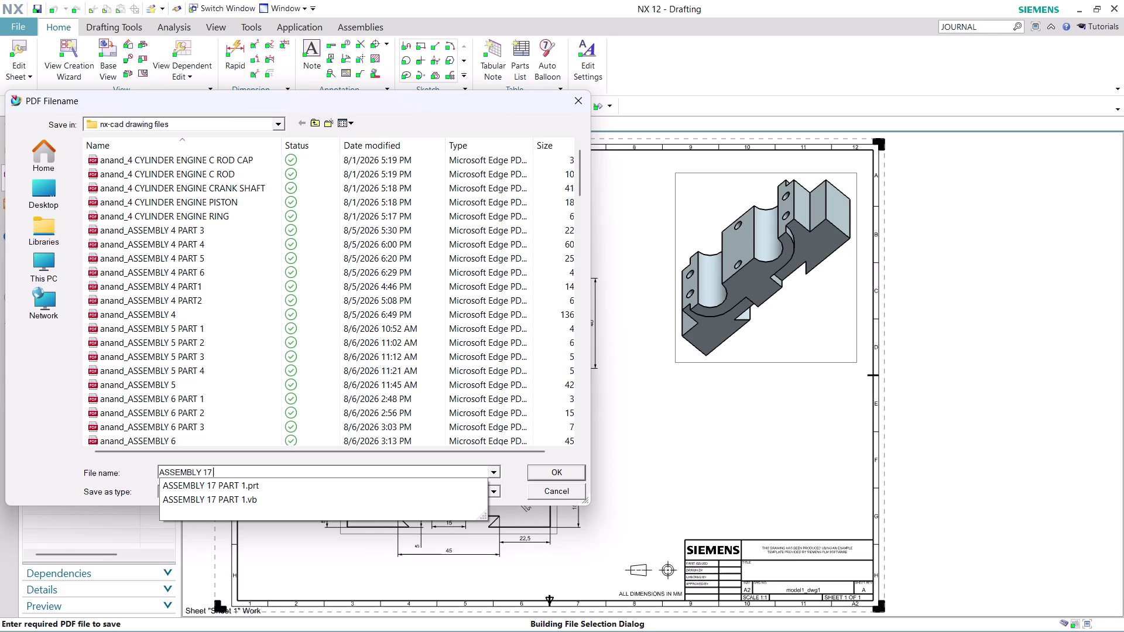
text(PA)
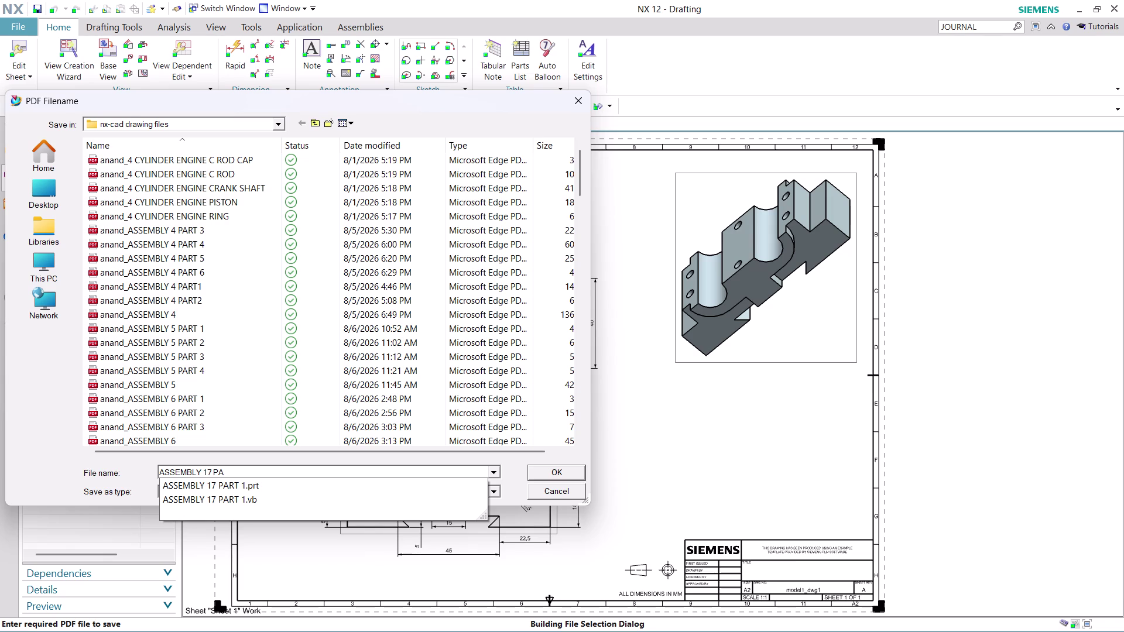
text(RT 1)
key(Return)
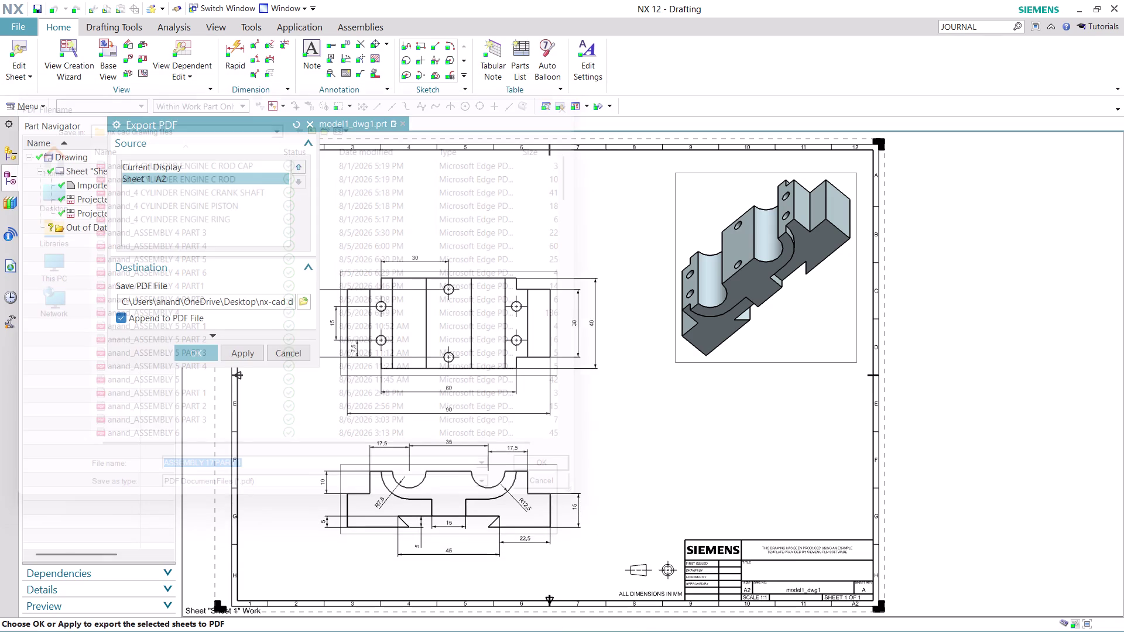
click(182, 354)
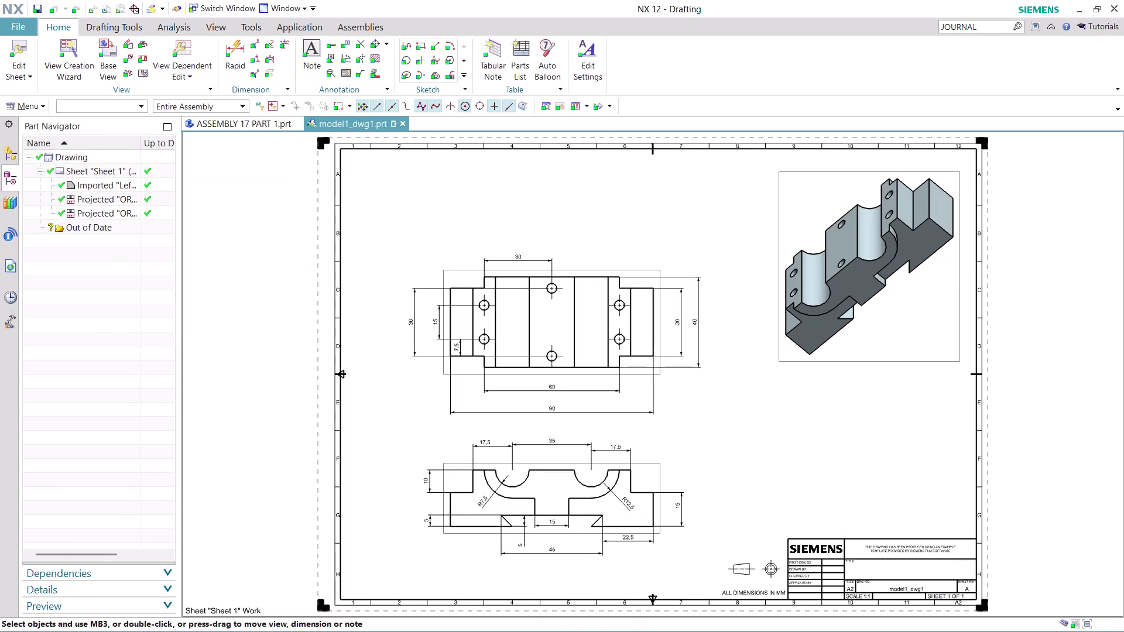
click(249, 122)
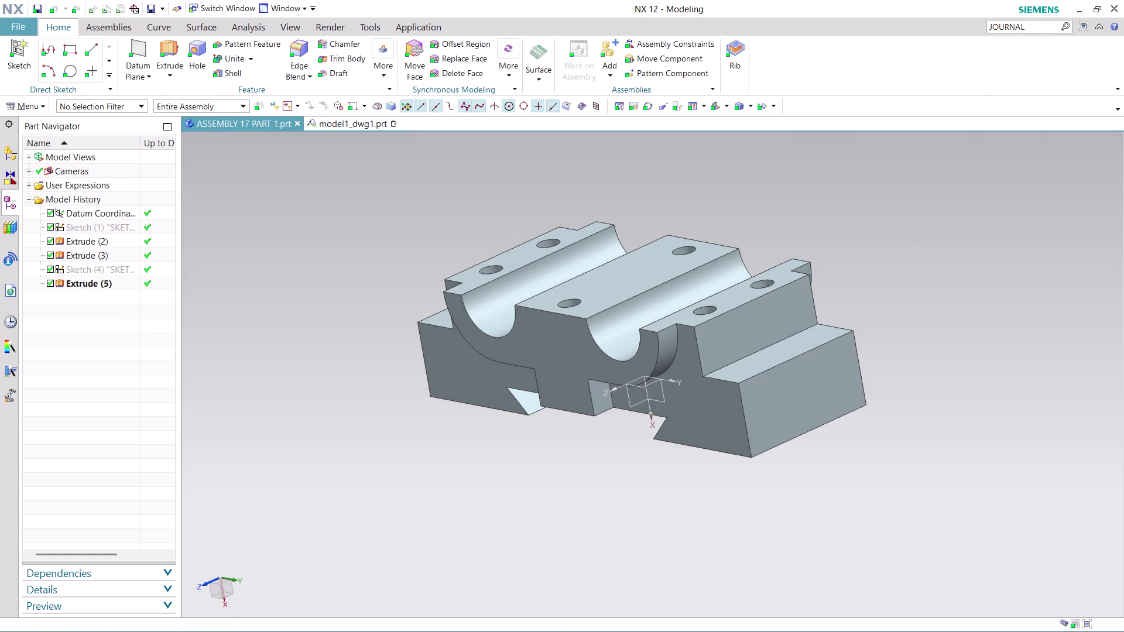
Search JOURNAL in Command Finder, stop journal recording, and close the results.
click(1031, 26)
key(Return)
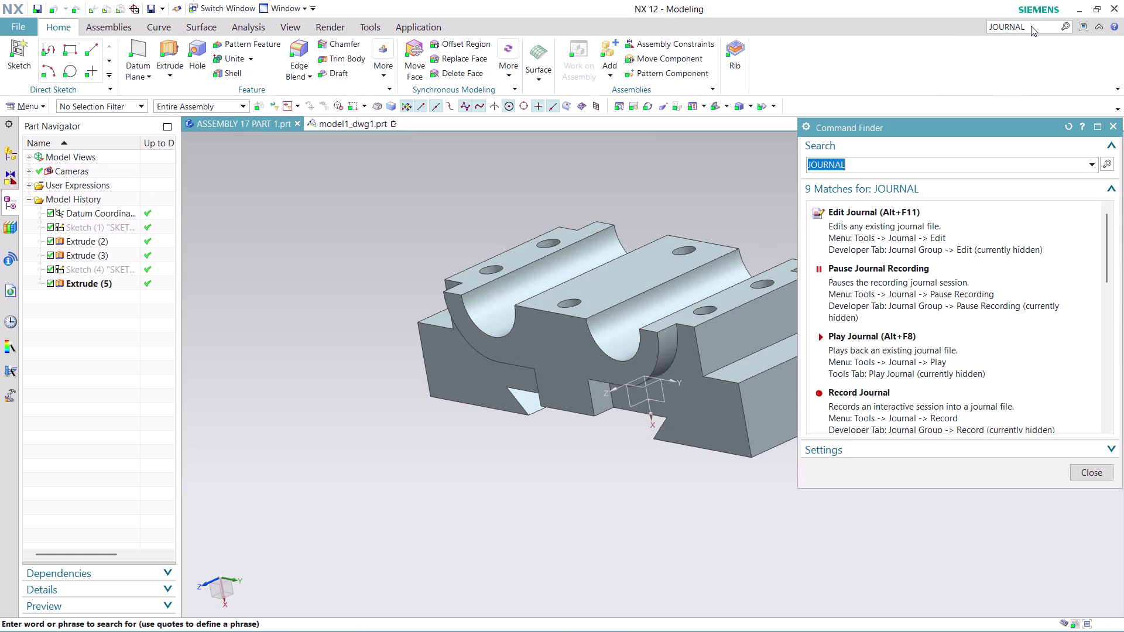
scroll(down, 3)
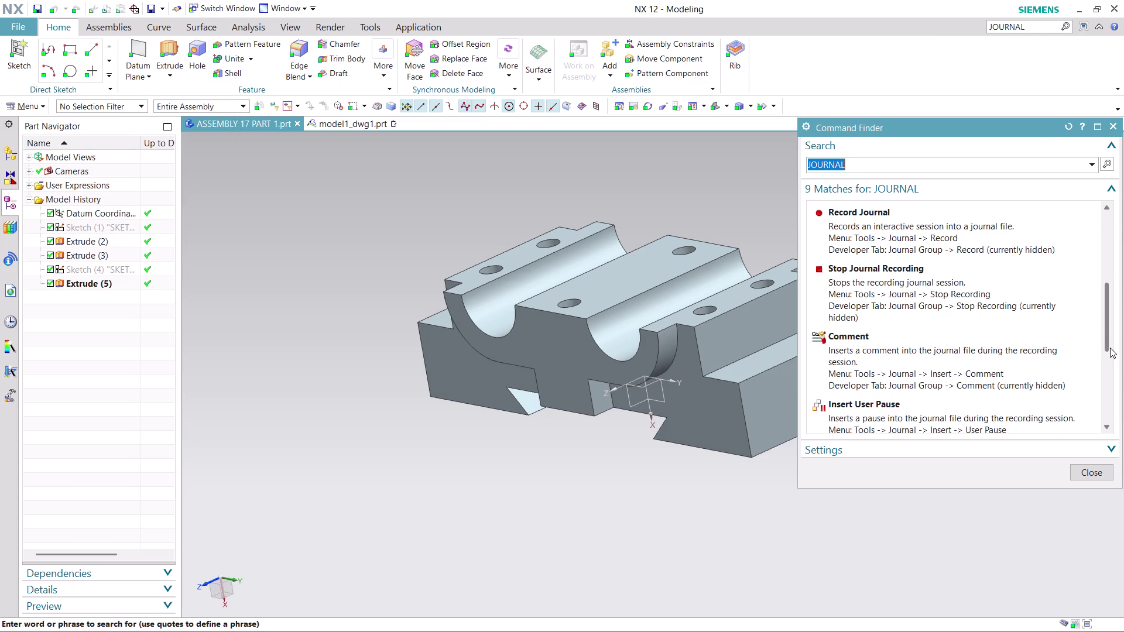
click(887, 291)
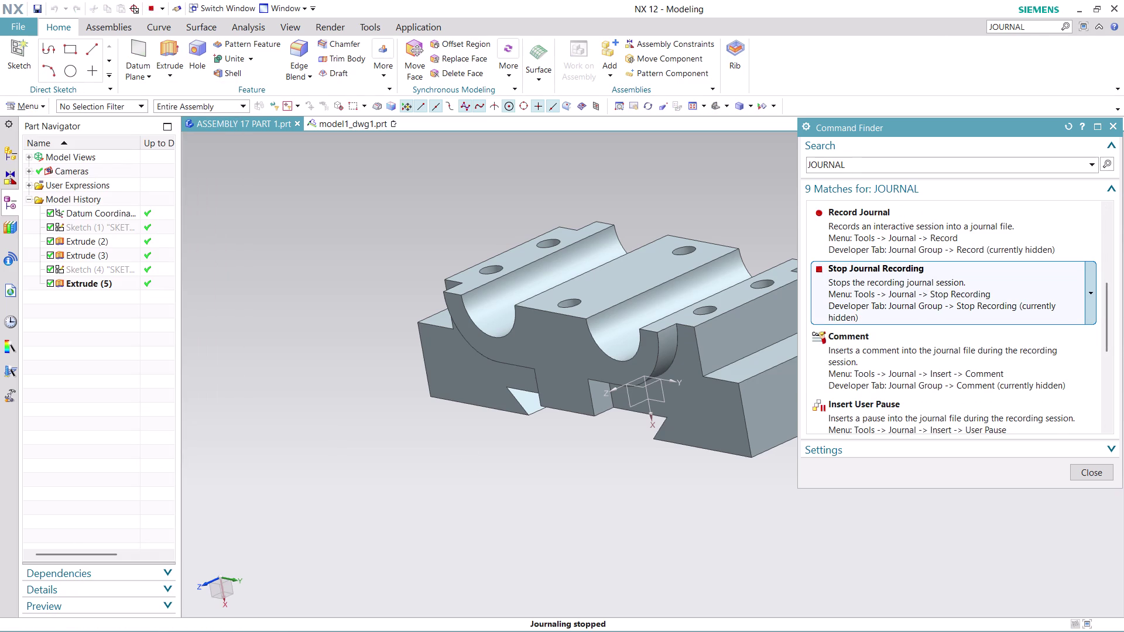
click(886, 290)
click(886, 291)
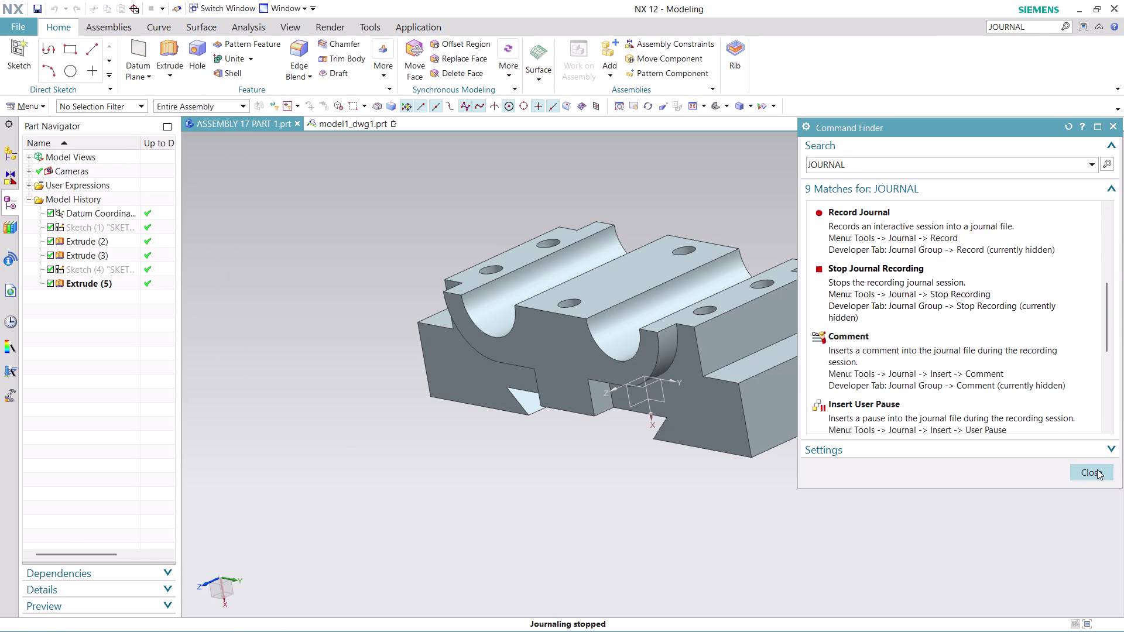
click(1098, 470)
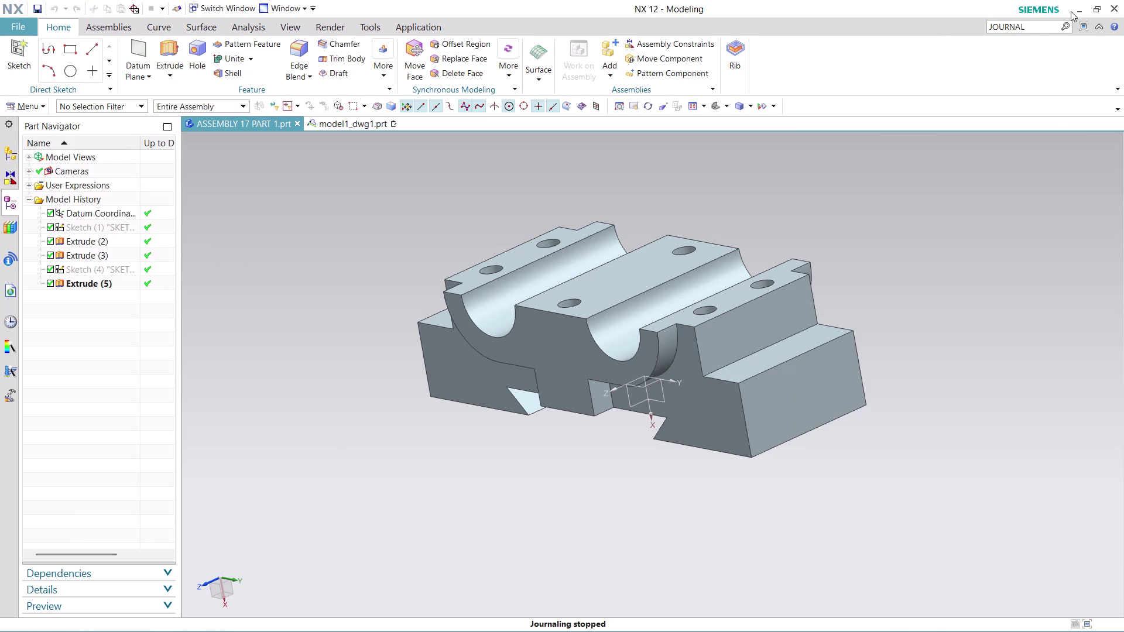